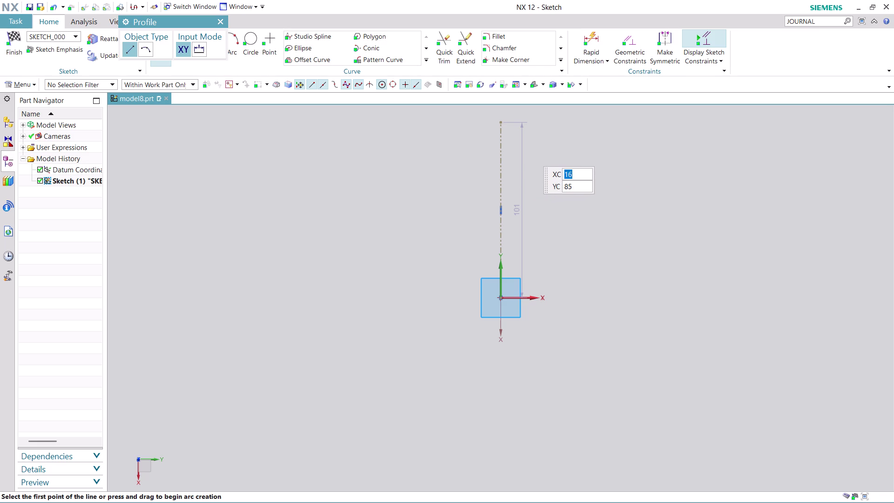
Draw the five connected lines of the tapered section, starting with a 12 mm edge.
click(581, 148)
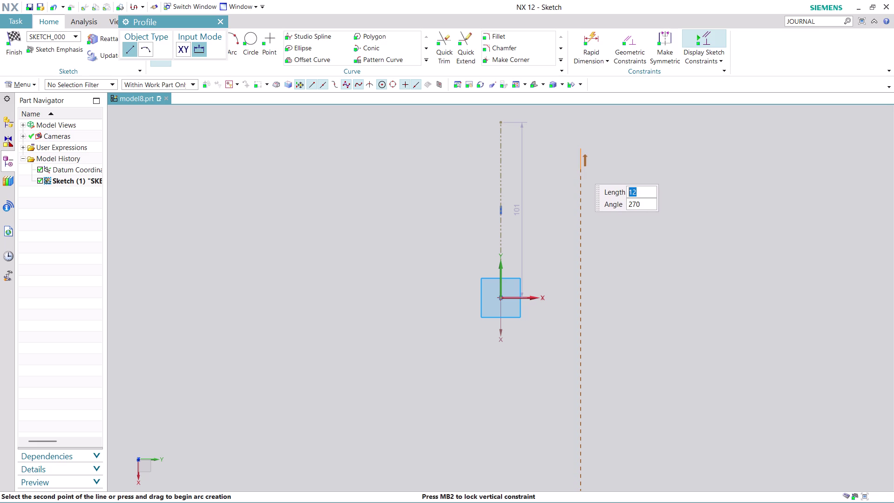
click(580, 169)
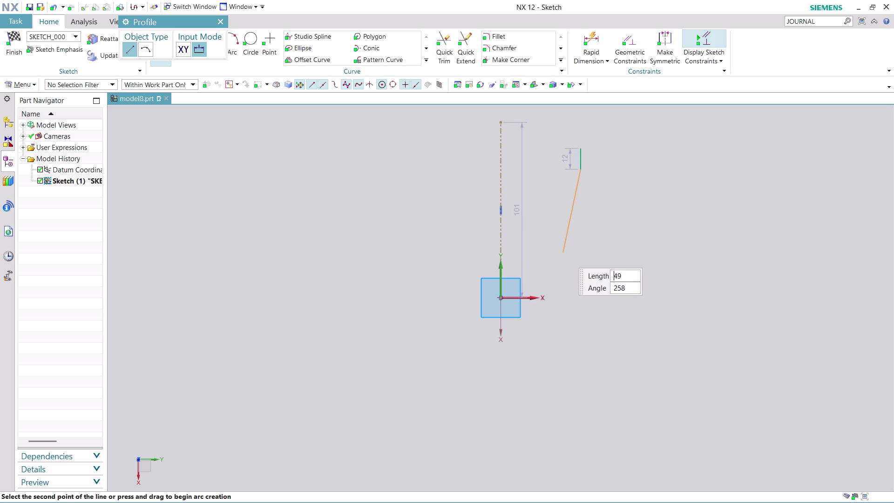
click(563, 255)
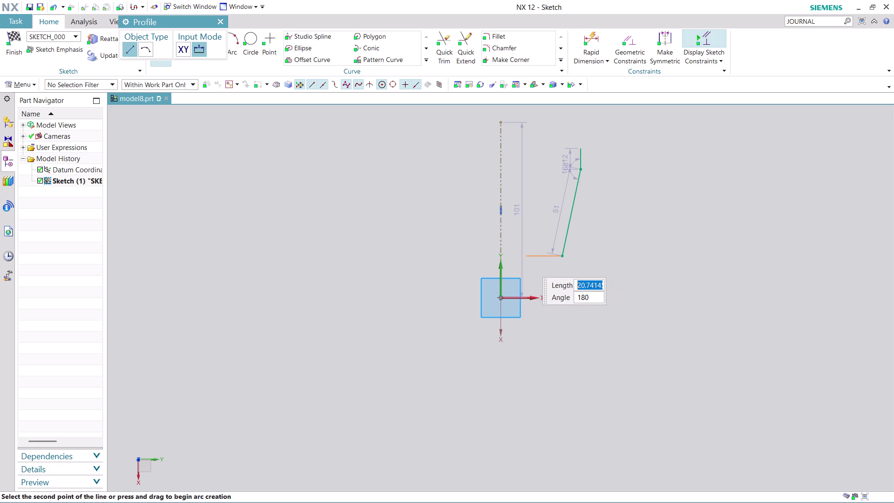
click(527, 261)
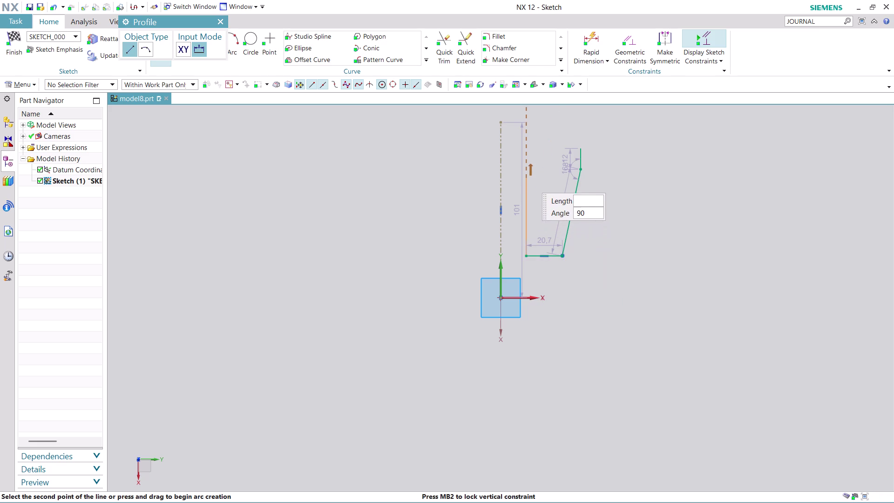
click(524, 154)
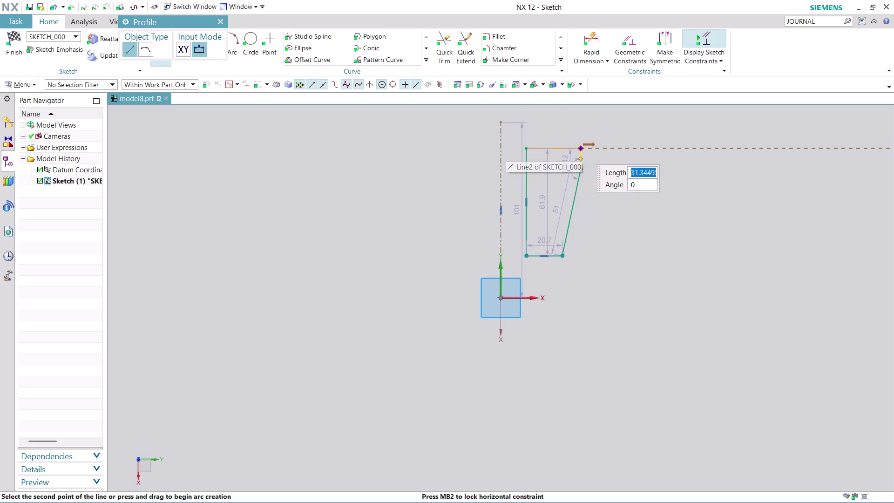
click(580, 149)
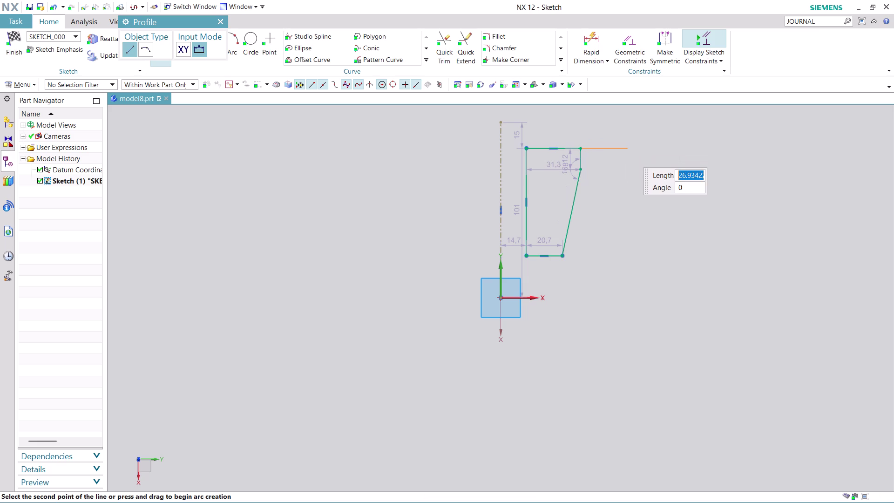
key(Escape)
scroll(up, 3)
key(Escape)
scroll(up, 3)
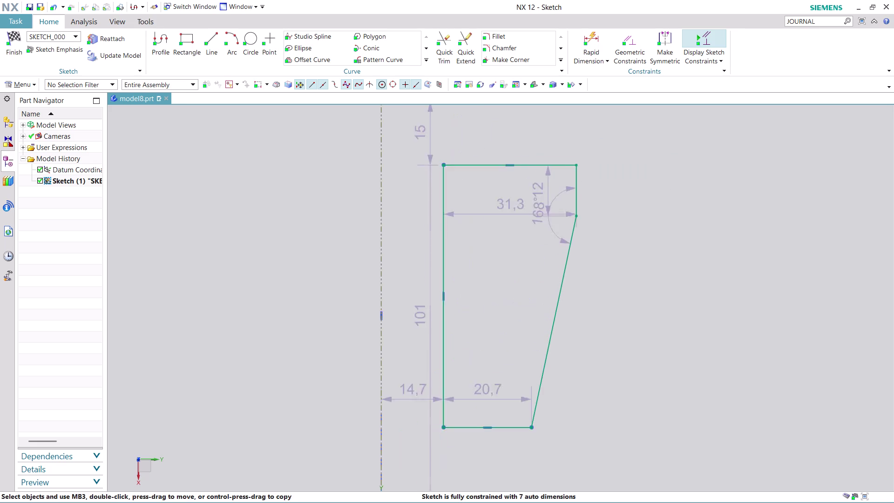
Change the 12 mm short-edge dimension to 3 and recentre the rescaled profile.
scroll(up, 3)
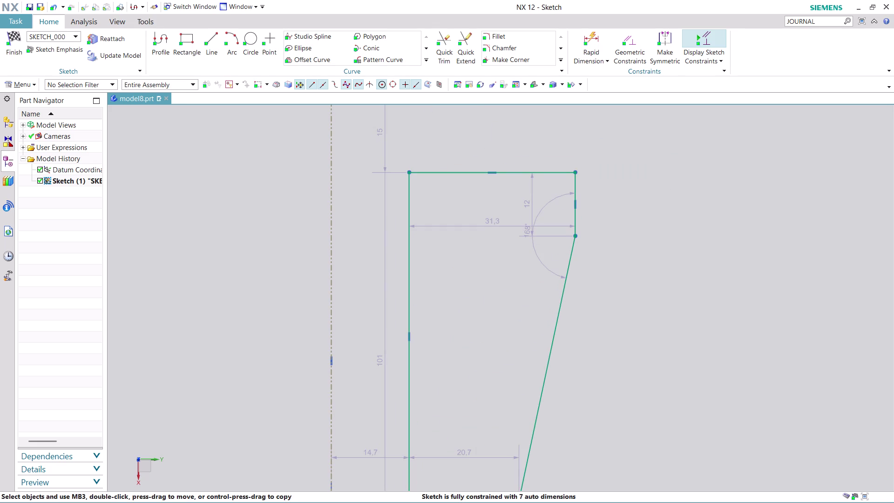
scroll(down, 3)
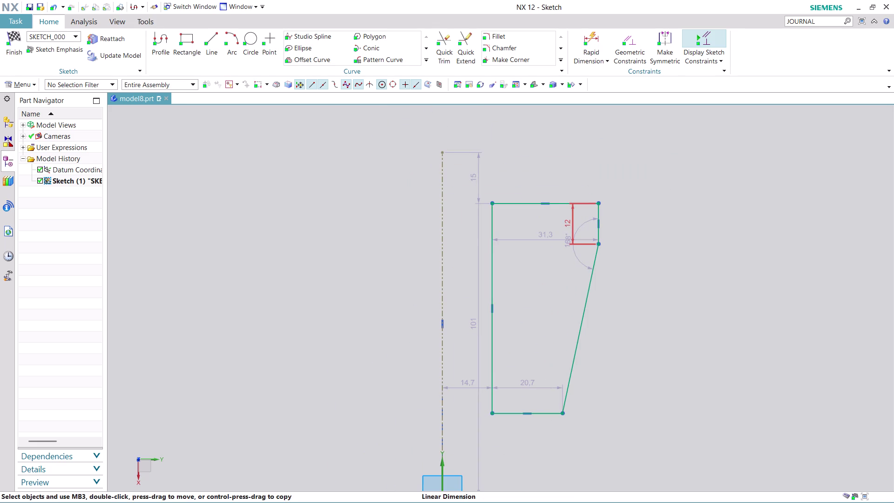
drag(572, 222, 712, 222)
double_click(712, 222)
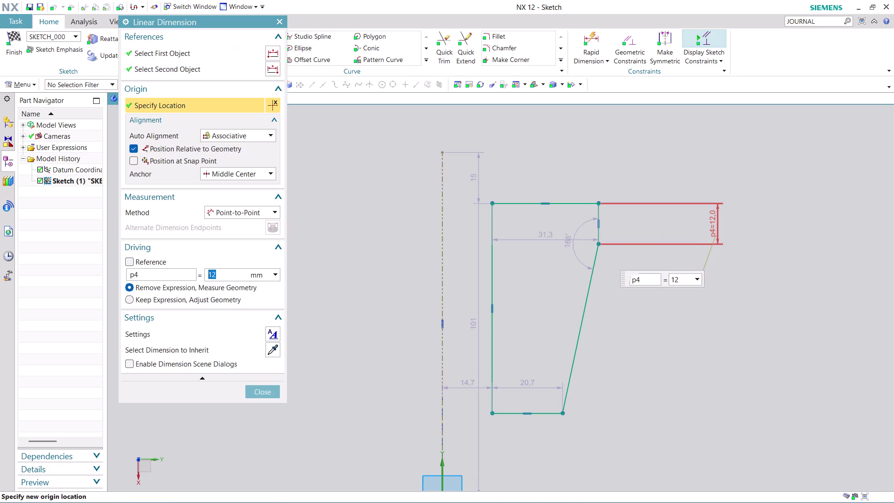
key(3)
key(Return)
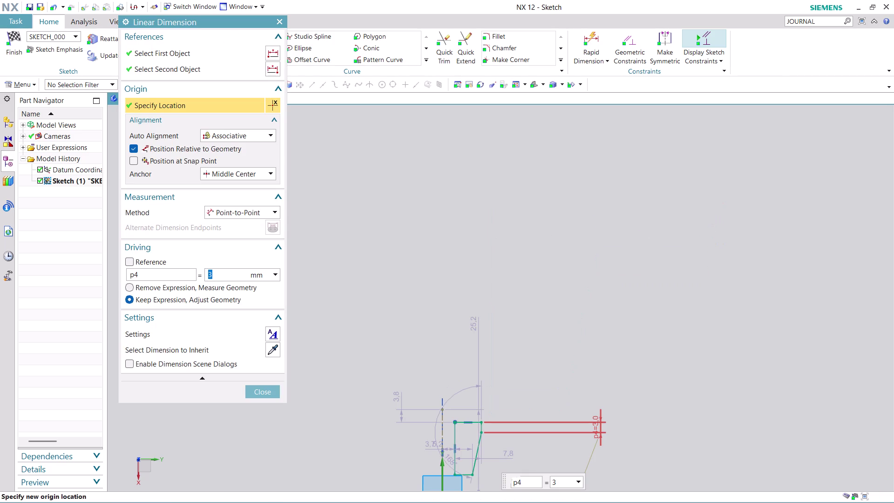
scroll(down, 3)
scroll(up, 3)
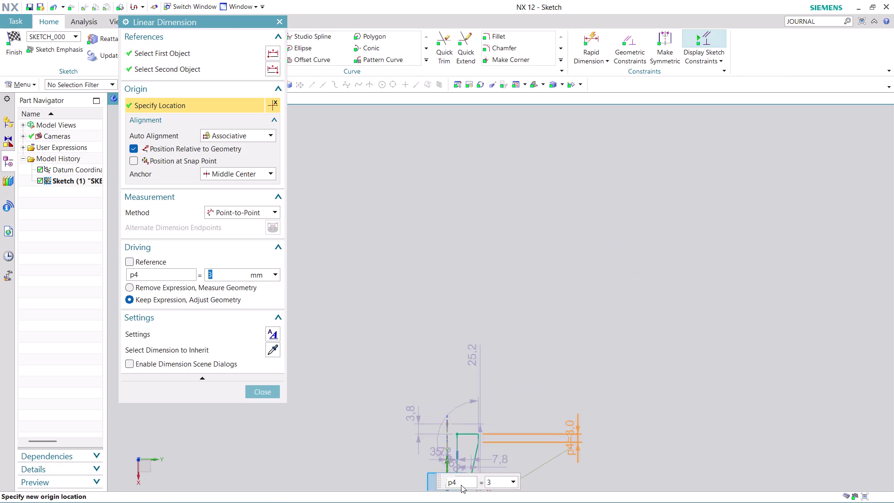
scroll(up, 3)
scroll(up, 3)
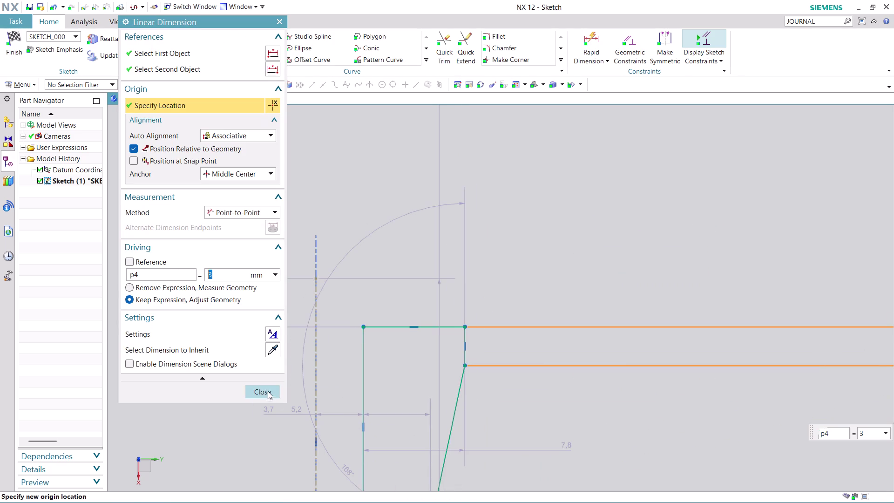
click(264, 388)
middle_drag(612, 424, 606, 312)
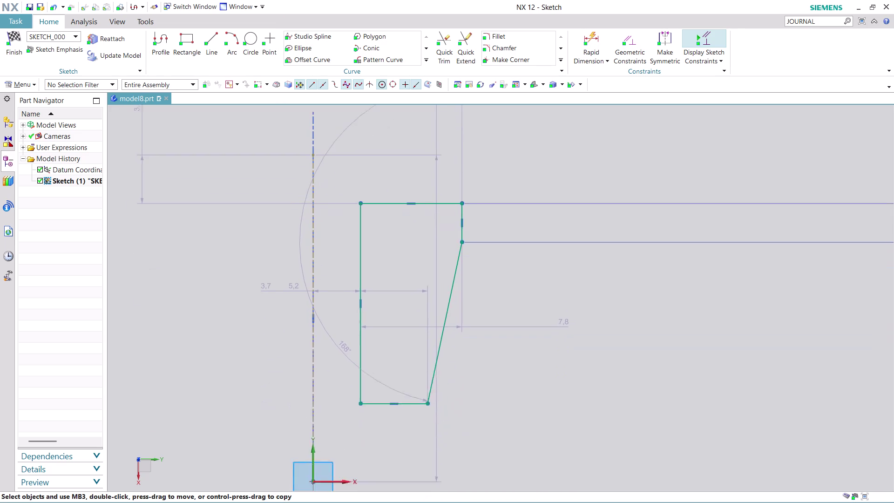
middle_drag(606, 312, 629, 270)
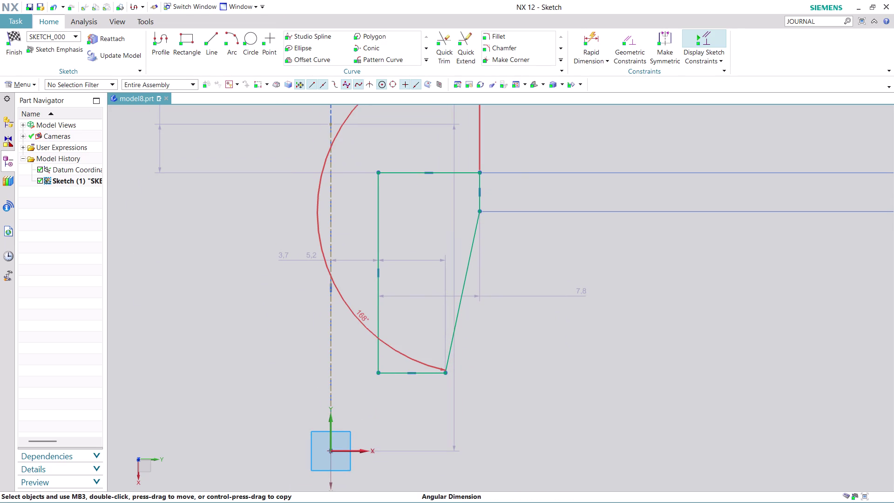
Dimension the top edge to the bottom taper corner at 16 mm, placed right.
click(592, 39)
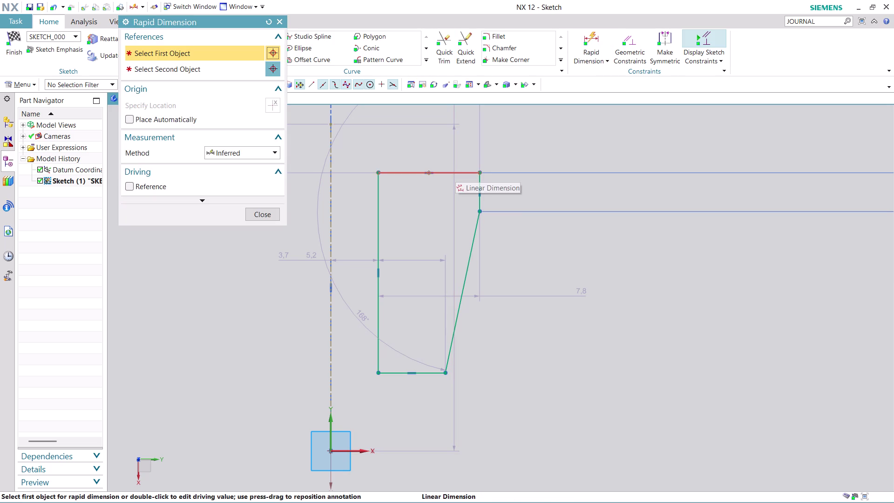
click(459, 174)
click(432, 375)
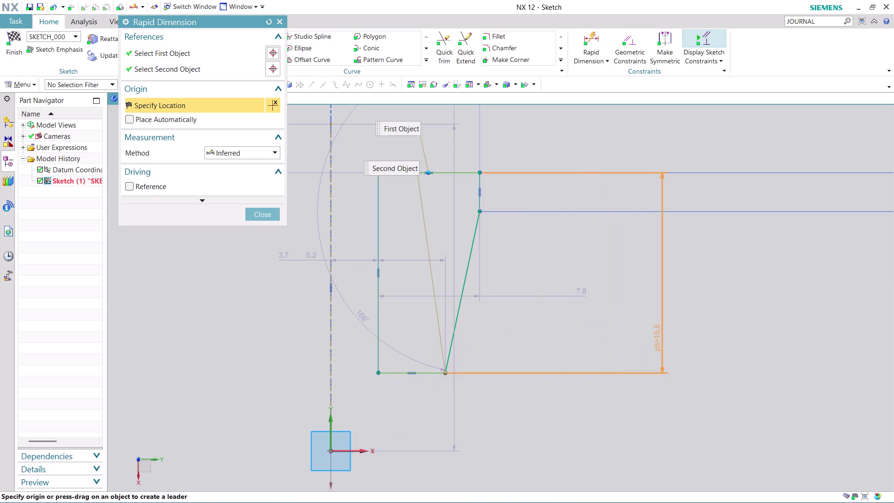
click(657, 338)
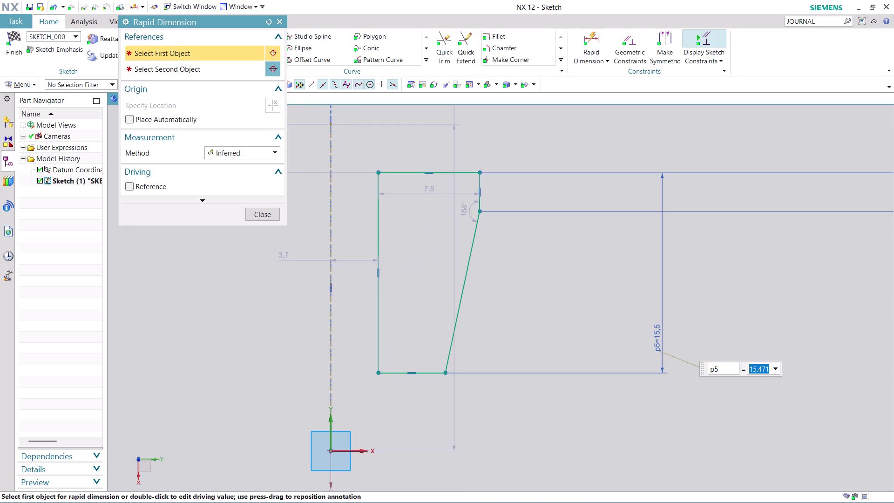
text(16)
key(Return)
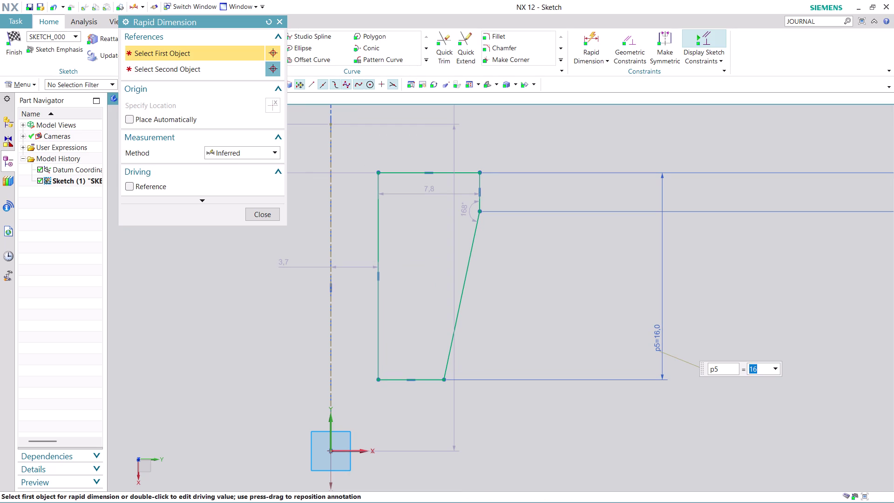
click(268, 212)
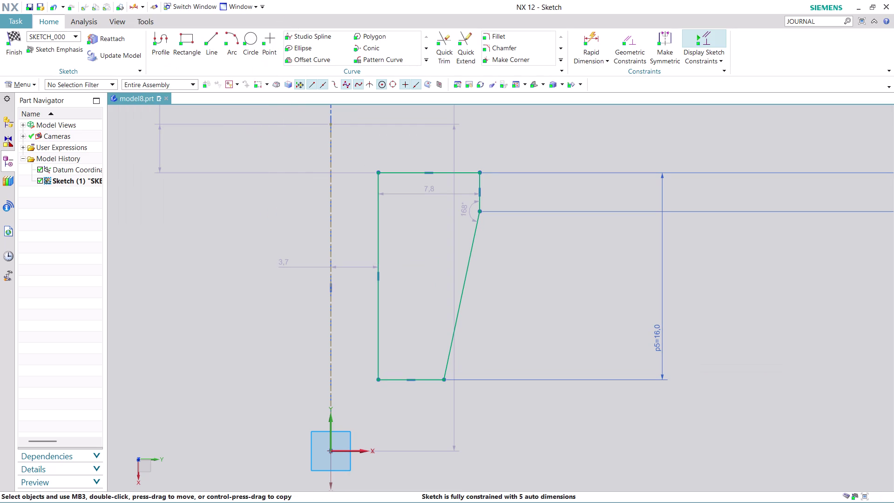
scroll(up, 3)
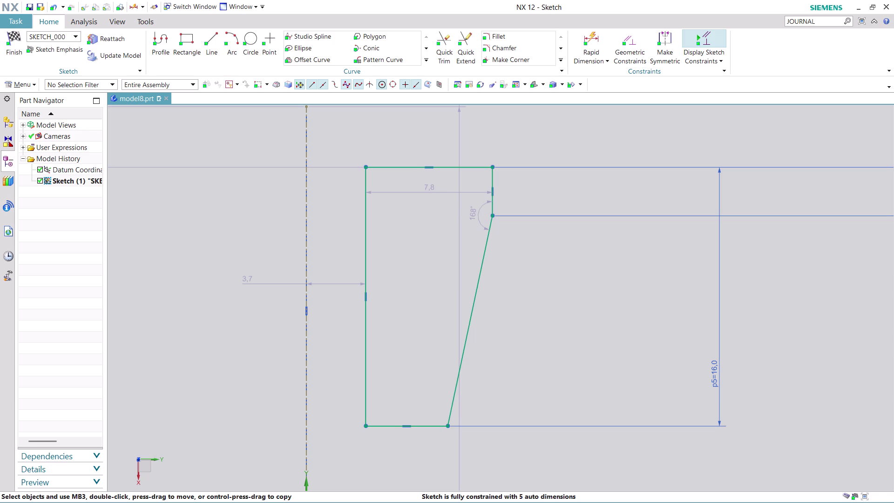
scroll(down, 3)
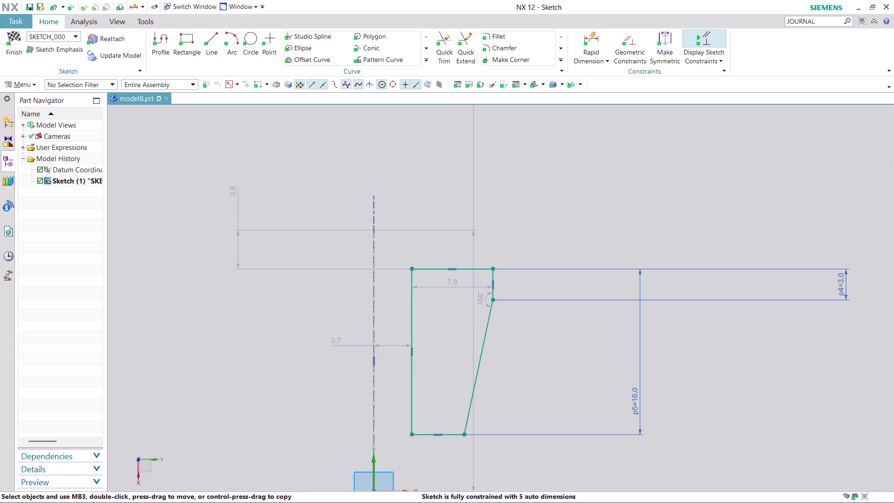
middle_drag(517, 366, 518, 356)
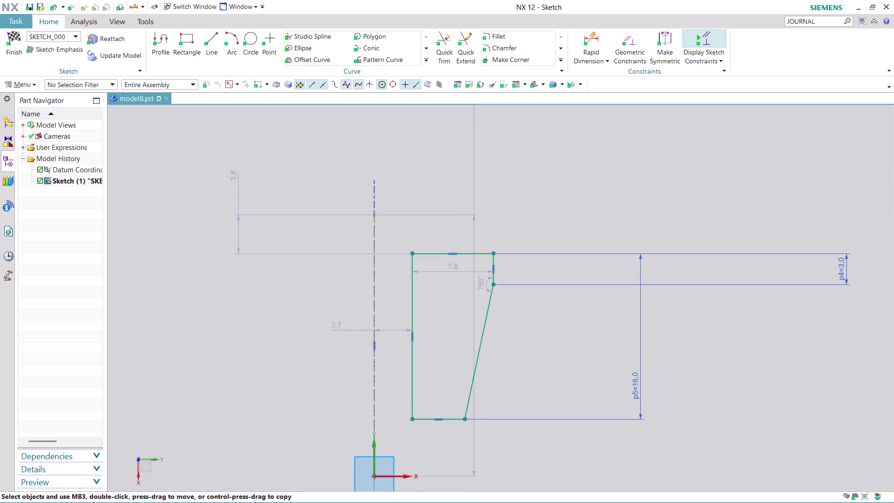
middle_drag(518, 357, 532, 299)
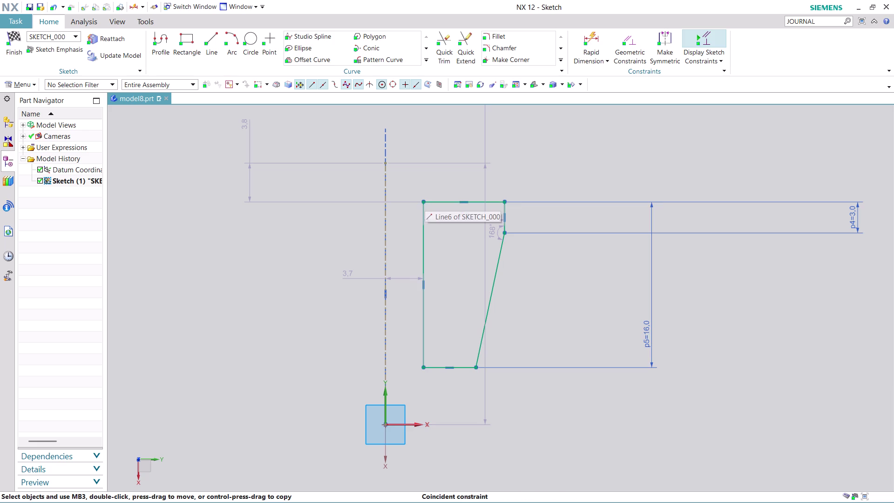
right_click(422, 242)
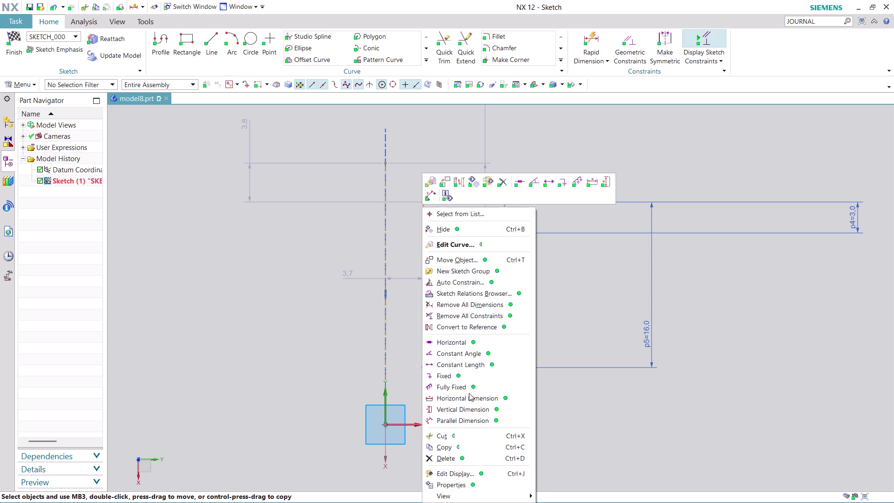
Replace the inner vertical line with a 13.5 mm side, 2.5 mm step and riser past the top.
click(449, 460)
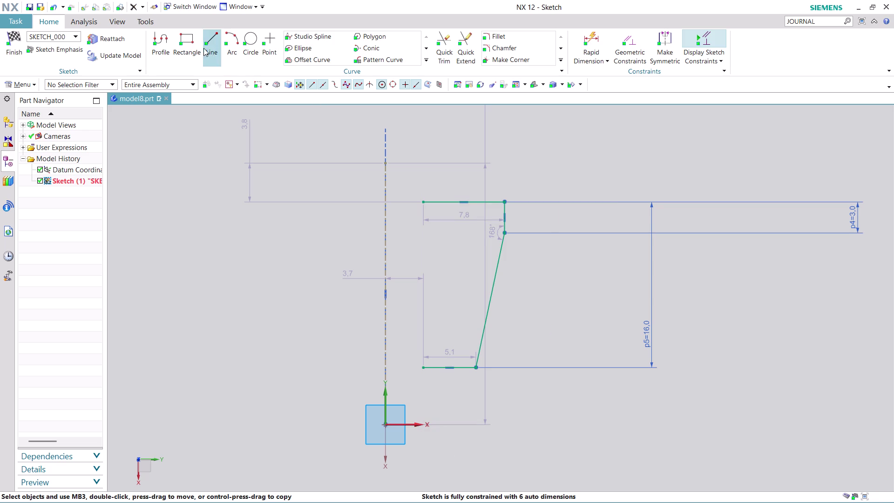
click(166, 33)
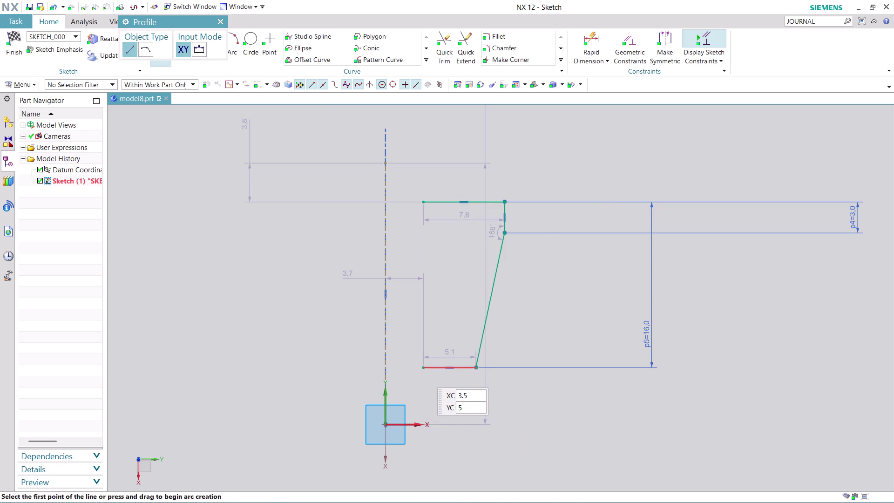
click(424, 367)
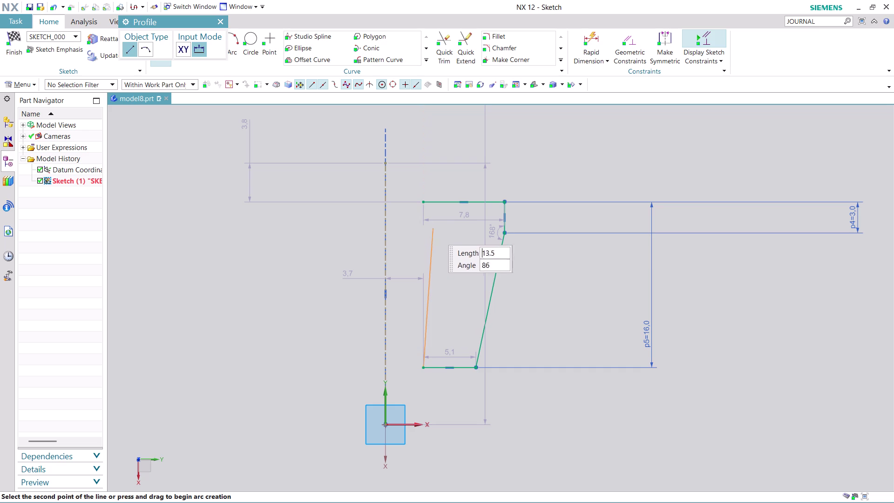
click(422, 228)
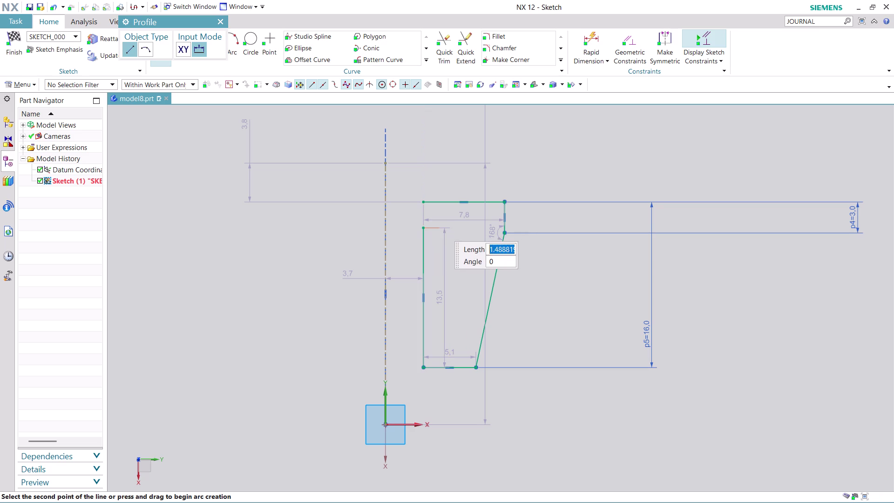
click(444, 225)
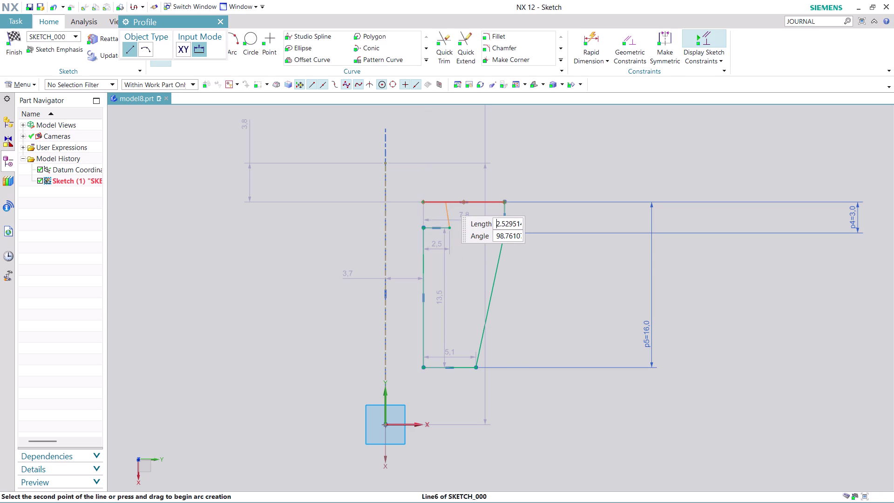
click(450, 165)
key(Escape)
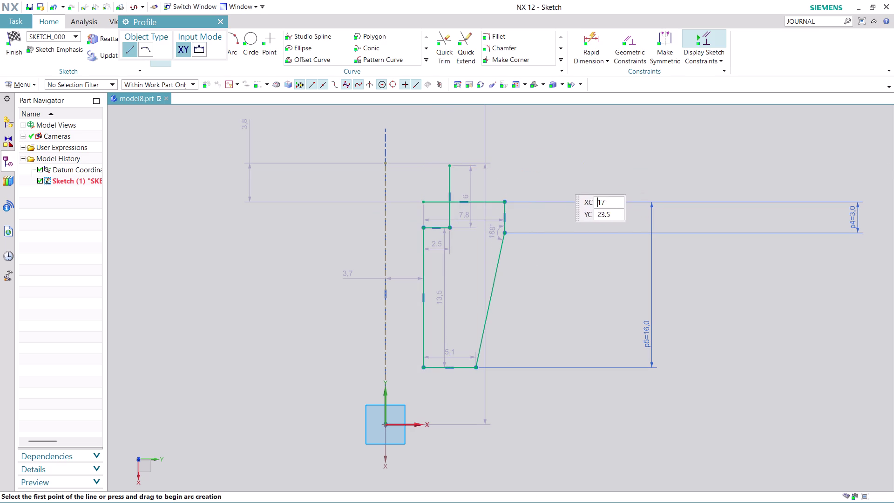
click(444, 51)
Trim the top-edge segment left of the step and the stub above it.
scroll(up, 3)
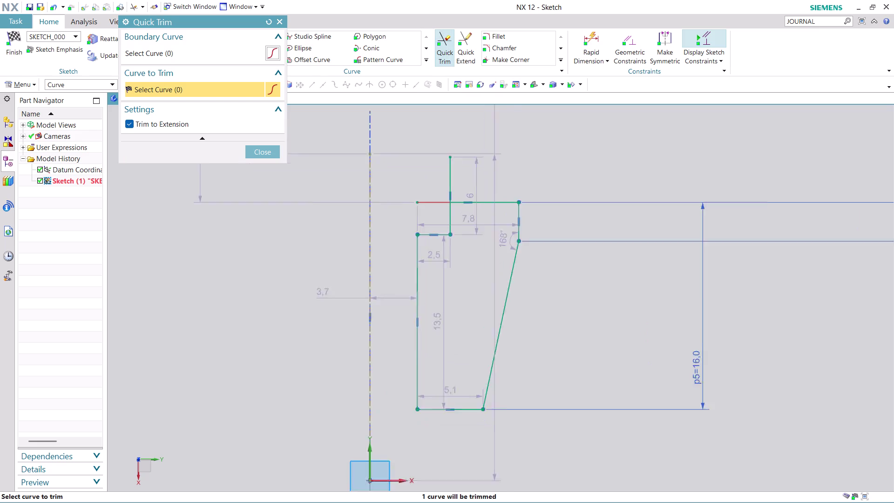
scroll(up, 3)
click(437, 203)
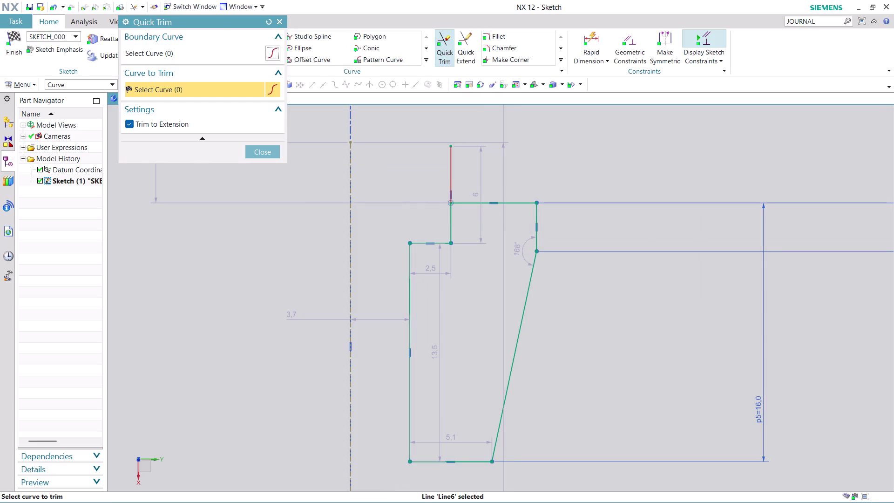
click(453, 166)
scroll(down, 3)
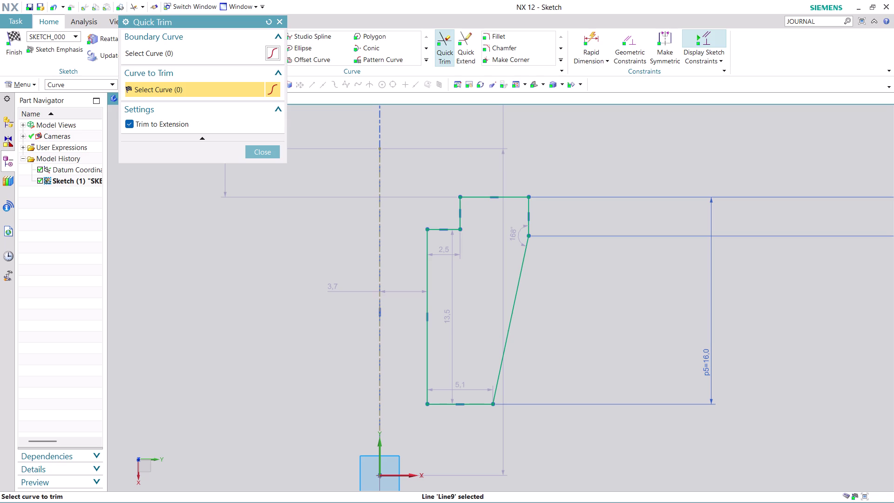
click(267, 156)
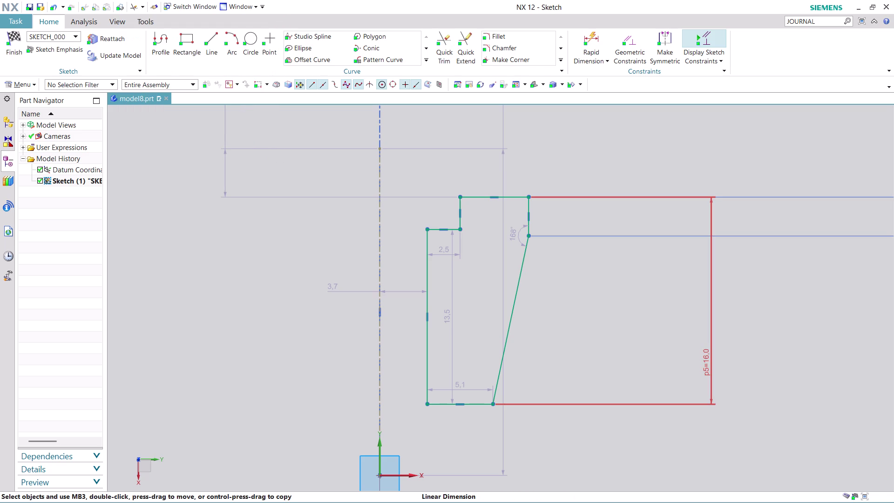
Begin a Rapid Dimension by picking the top line.
click(591, 32)
scroll(up, 3)
click(466, 162)
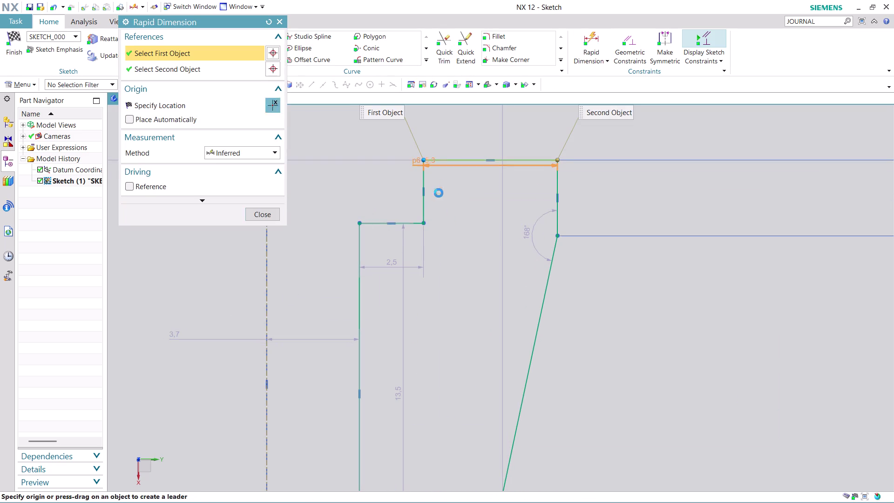
Dimension the step line 2.0 mm below the top line as p6.
click(379, 223)
click(158, 307)
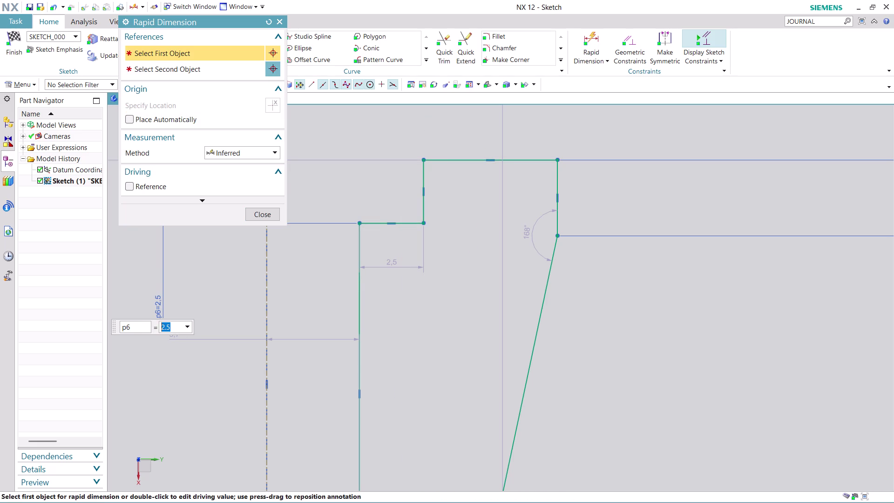
key(2)
key(Return)
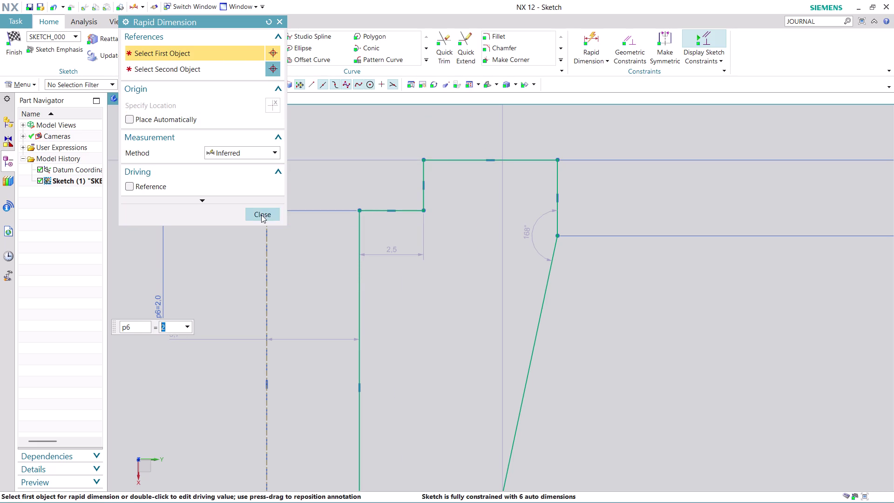
click(261, 214)
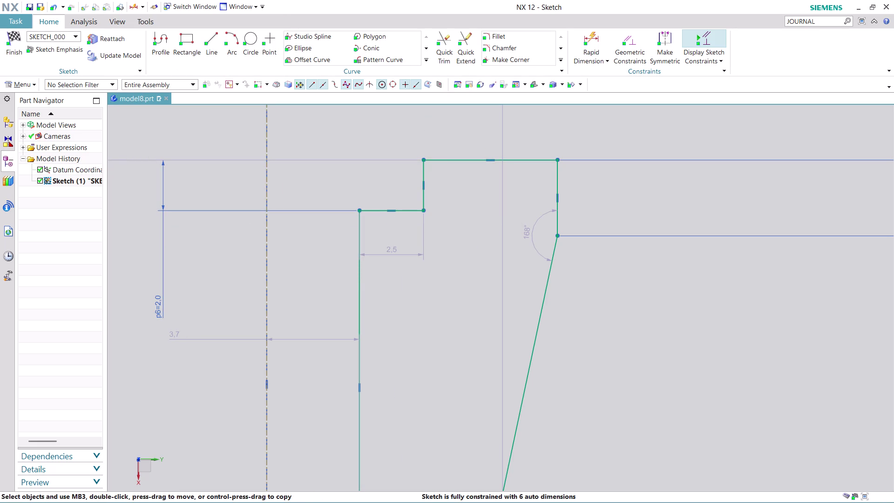
click(598, 33)
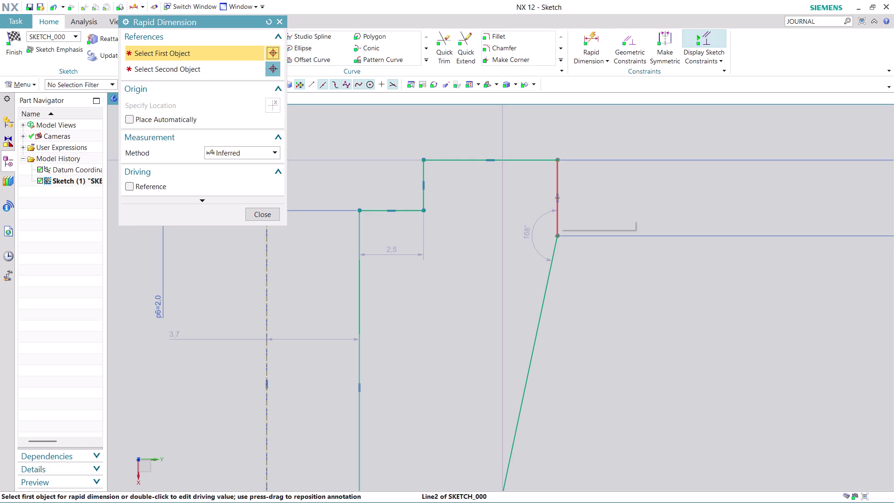
Dimension the short right edge 20 mm from the centreline as p7.
click(559, 207)
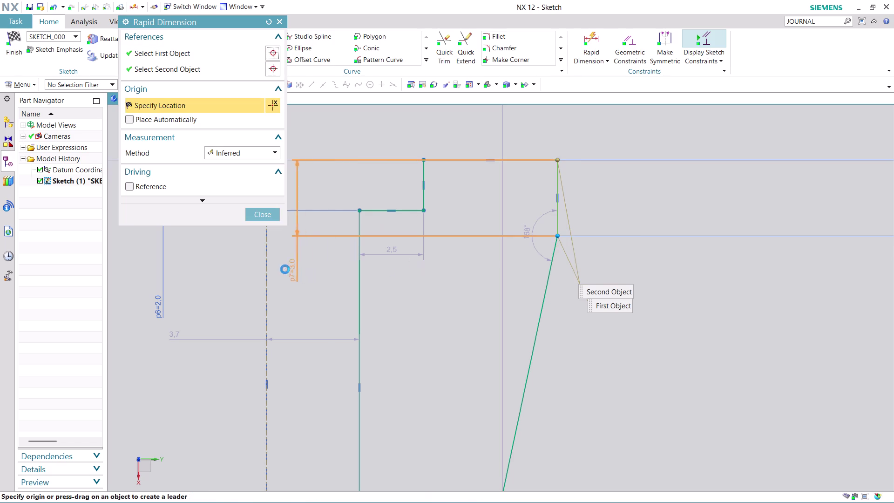
click(263, 280)
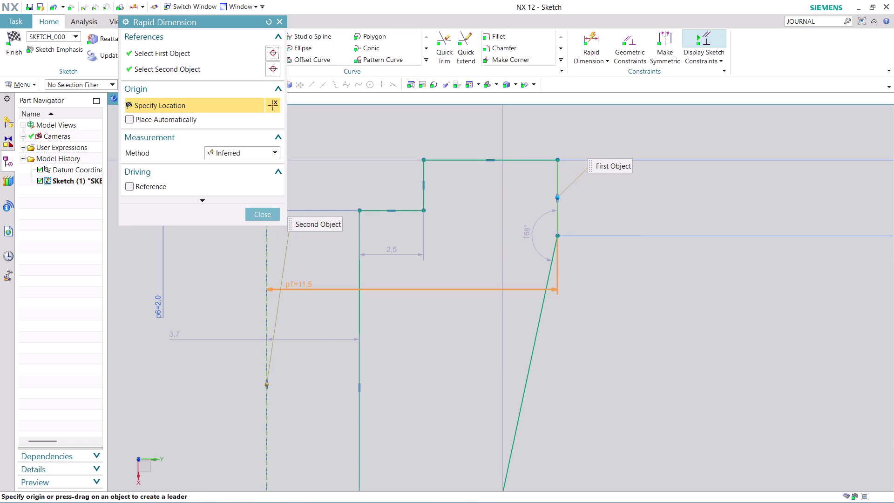
scroll(down, 3)
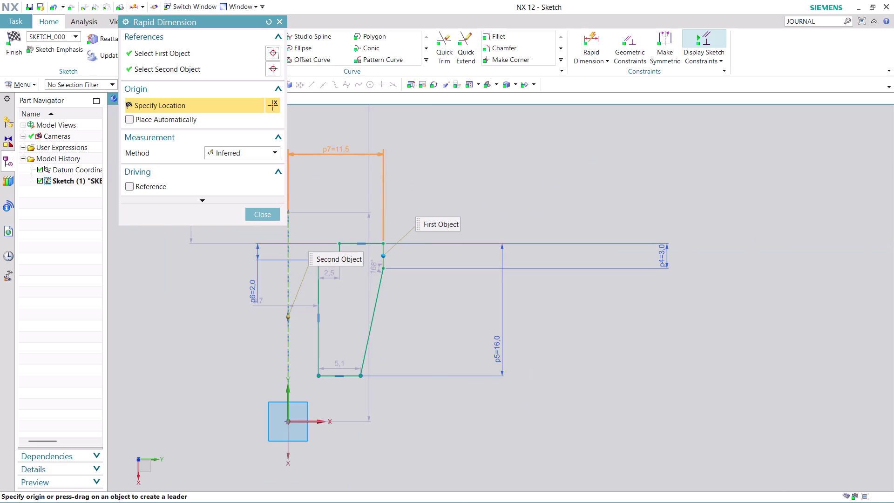
click(344, 149)
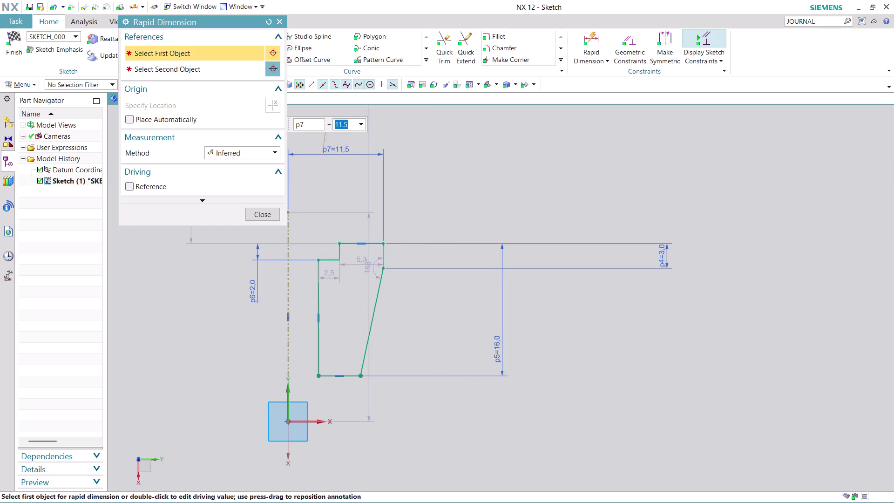
text(20)
key(Return)
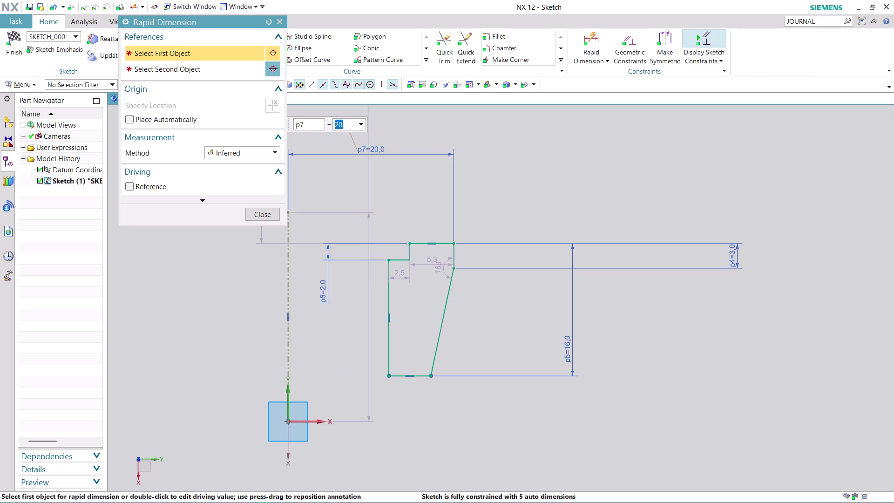
click(262, 212)
scroll(down, 3)
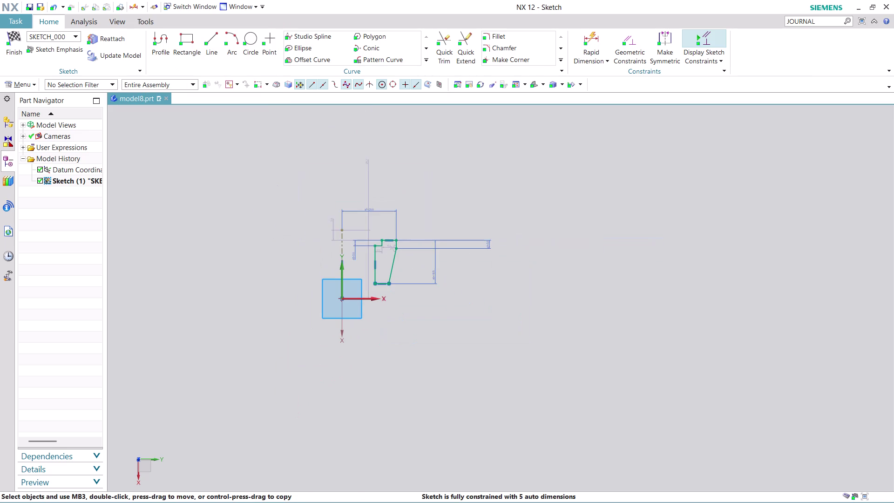
Dimension the step's short vertical edge 11 mm from the centreline as p8.
scroll(up, 3)
scroll(up, 3)
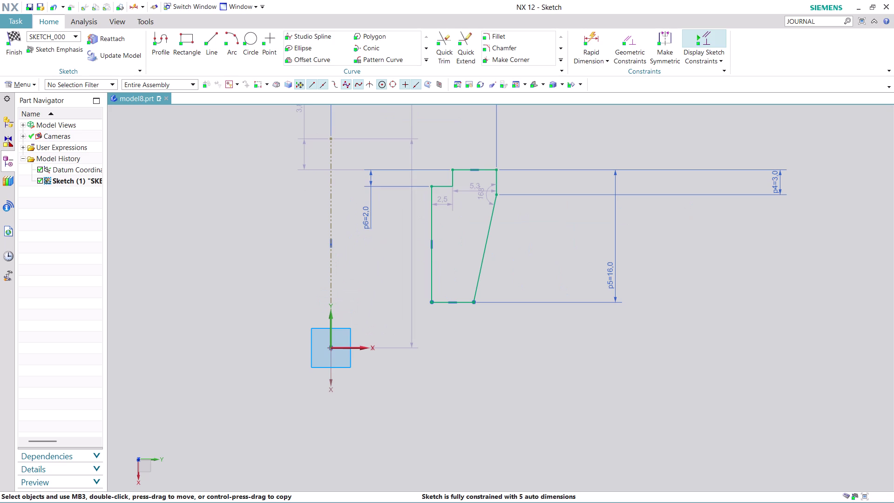
click(590, 33)
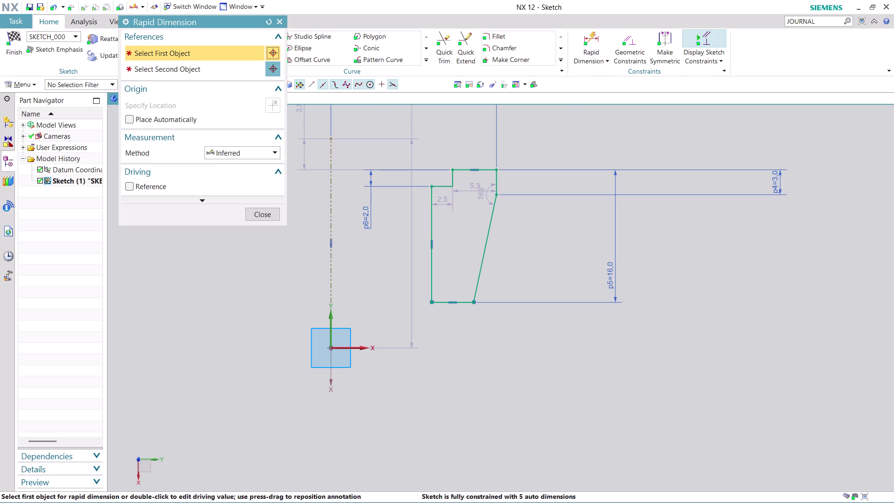
scroll(up, 3)
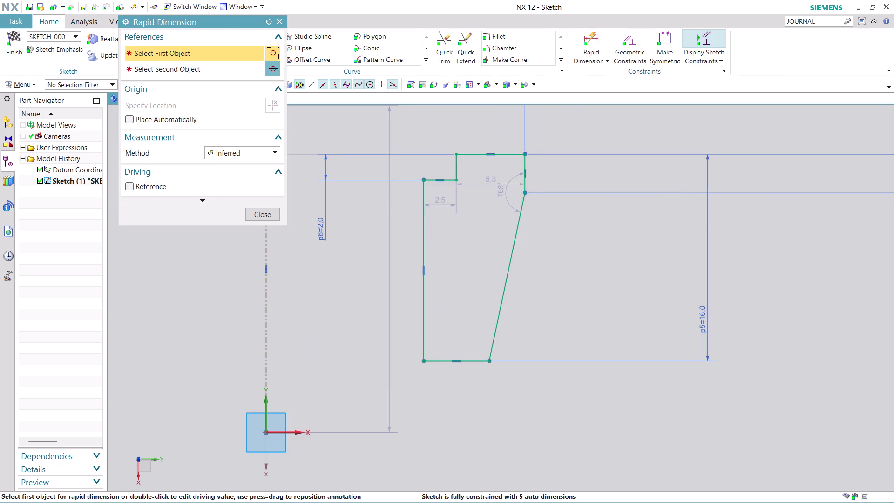
scroll(up, 3)
click(462, 164)
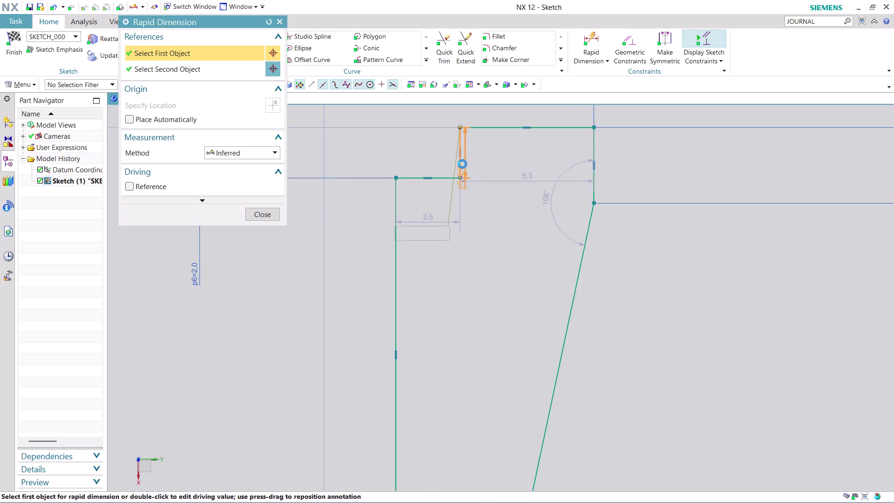
scroll(down, 3)
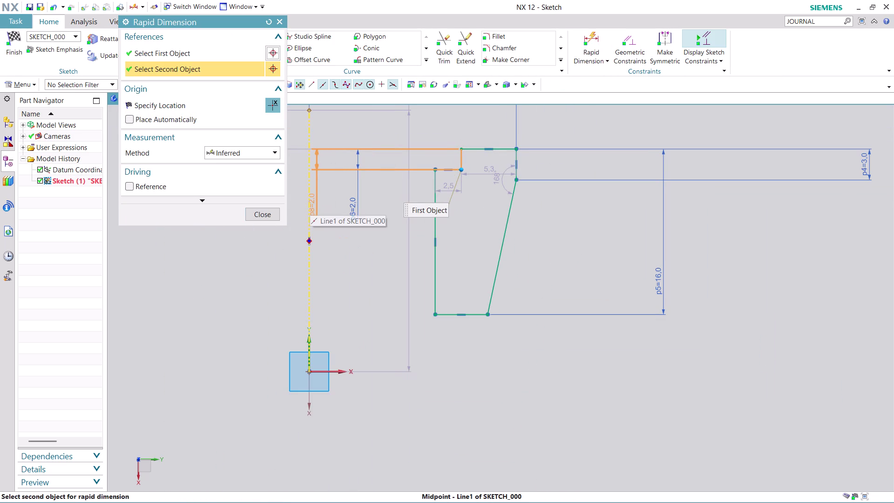
click(309, 200)
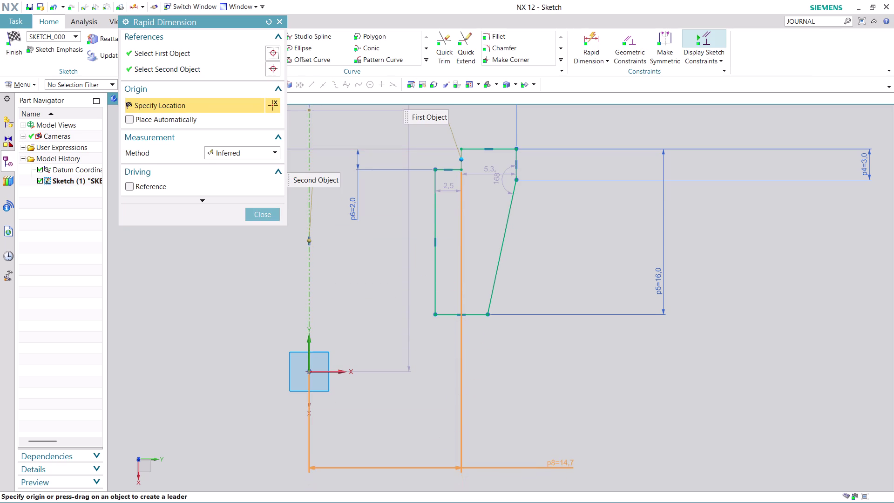
click(560, 462)
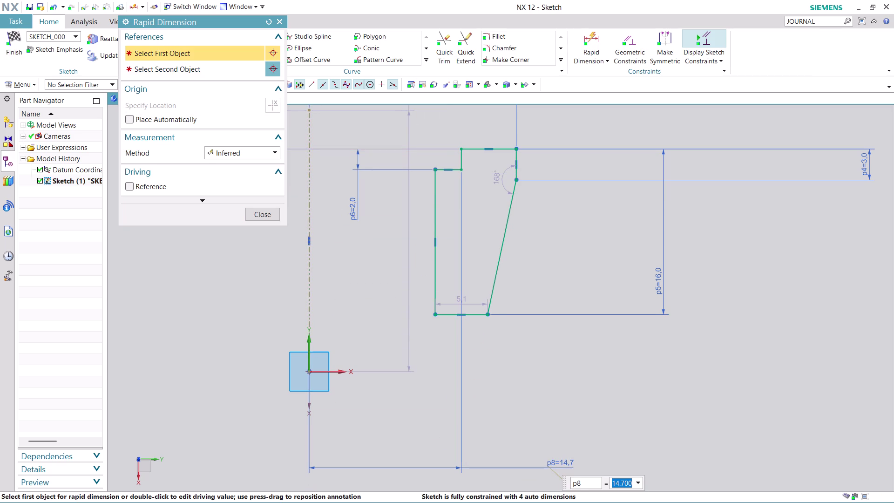
text(11)
key(Return)
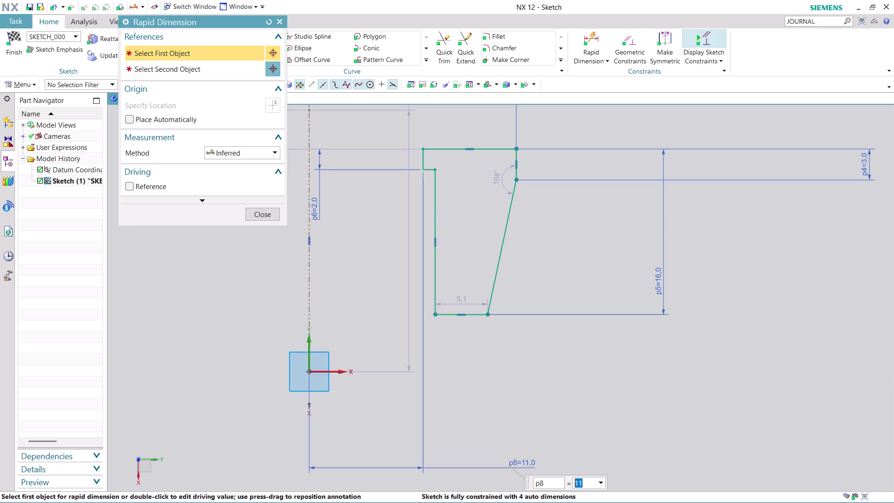
click(435, 216)
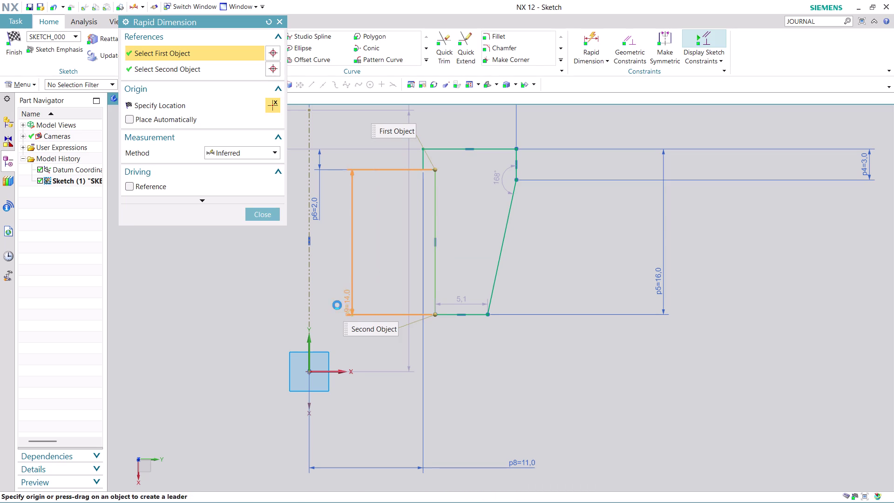
Dimension the inner vertical edge 7.60 mm from the centre axis.
click(309, 298)
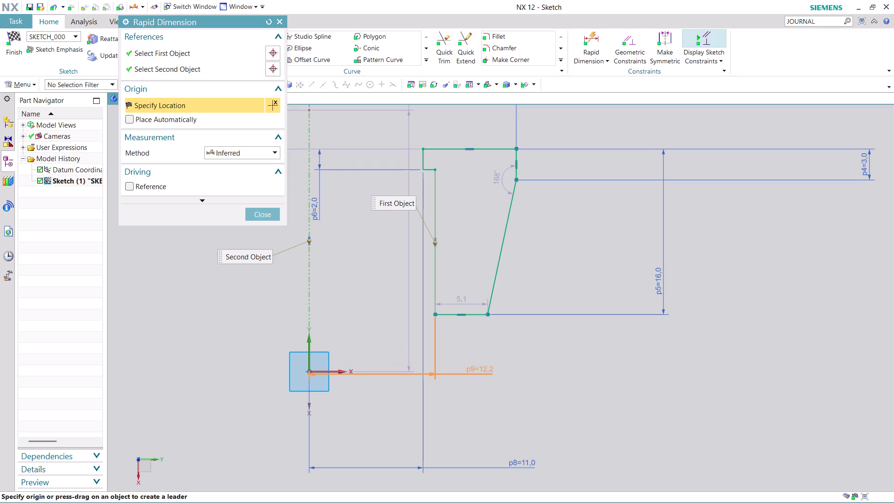
click(532, 416)
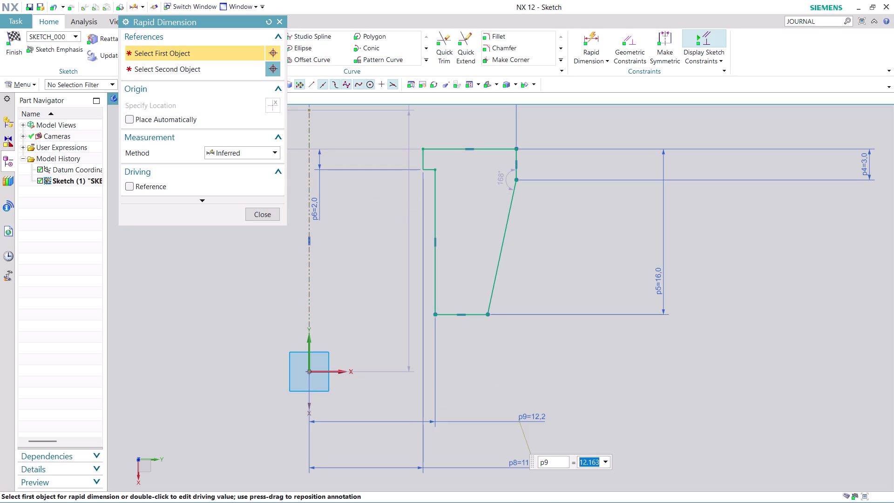
text(7.)
key(6)
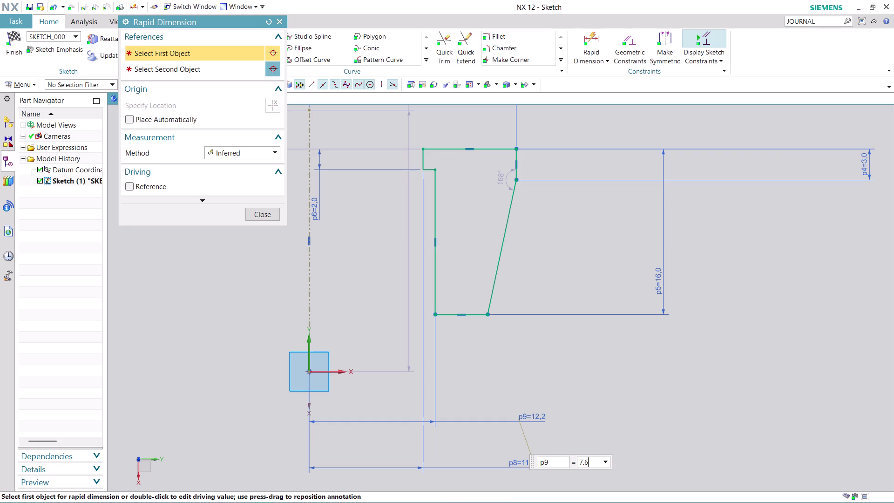
key(0)
key(Return)
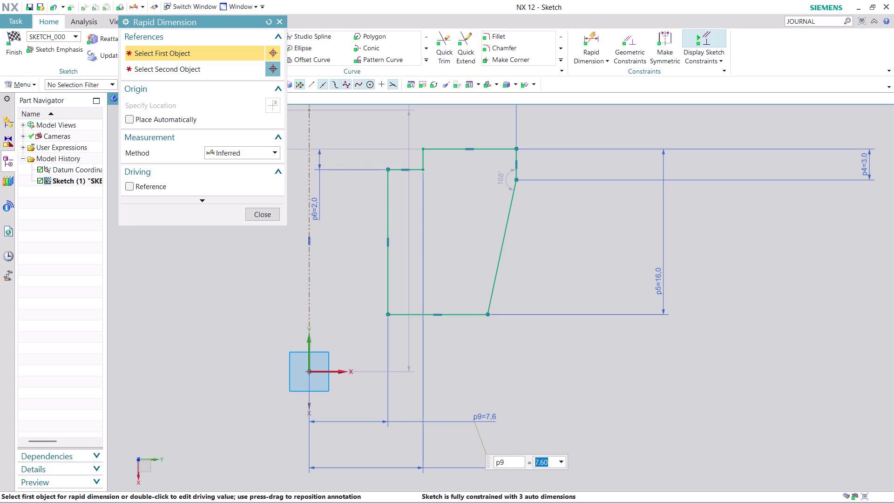
click(487, 314)
click(538, 324)
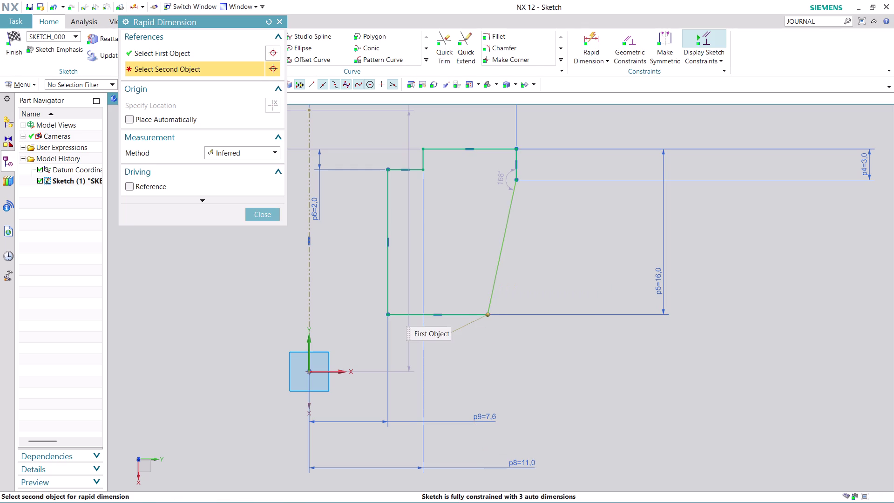
Dimension the slanted edge's lower end 14 mm from the axis as p10, then close Rapid Dimension.
click(307, 302)
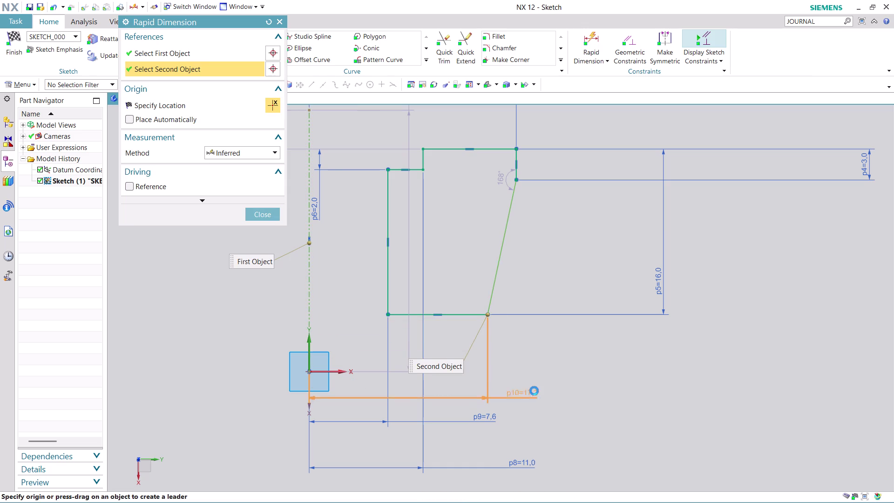
click(561, 398)
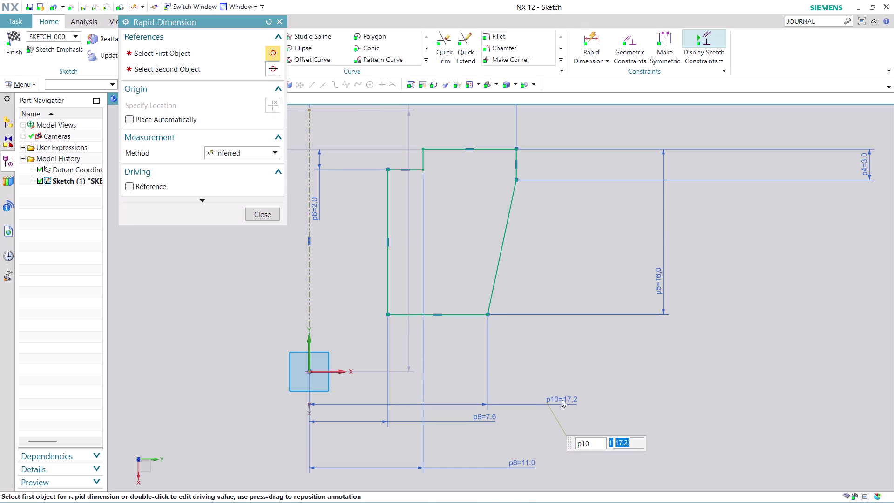
text(14)
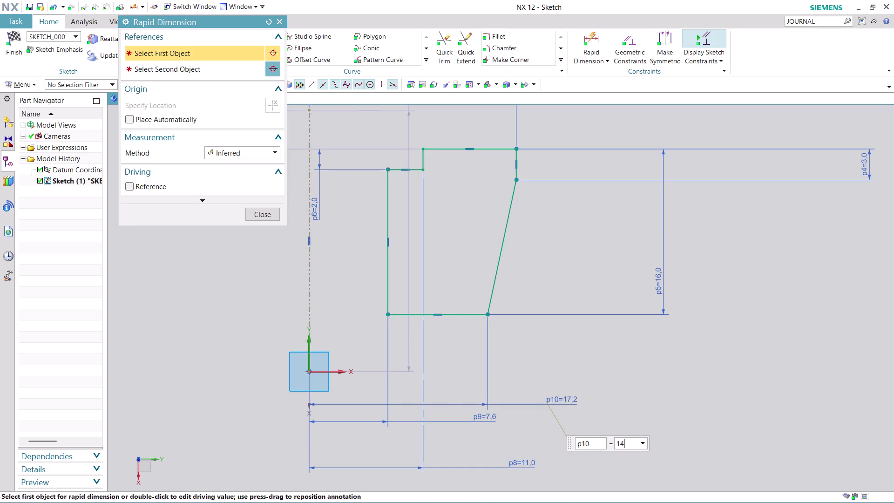
key(Return)
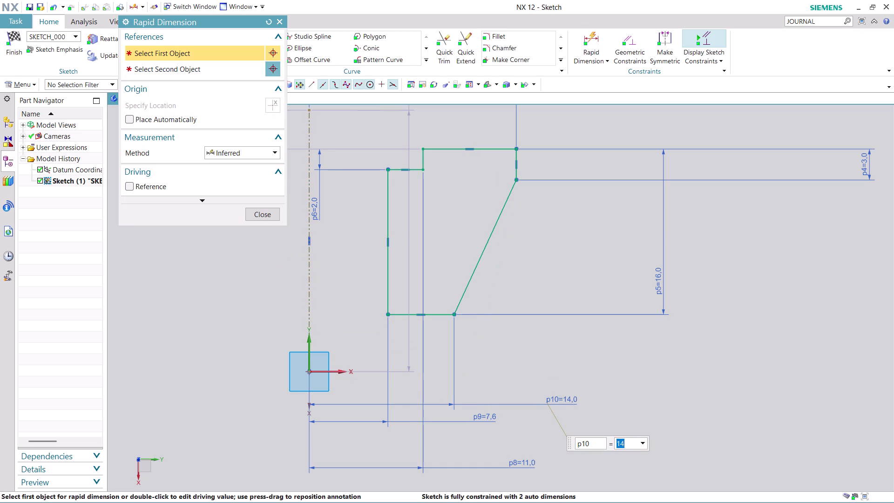
scroll(down, 3)
scroll(up, 3)
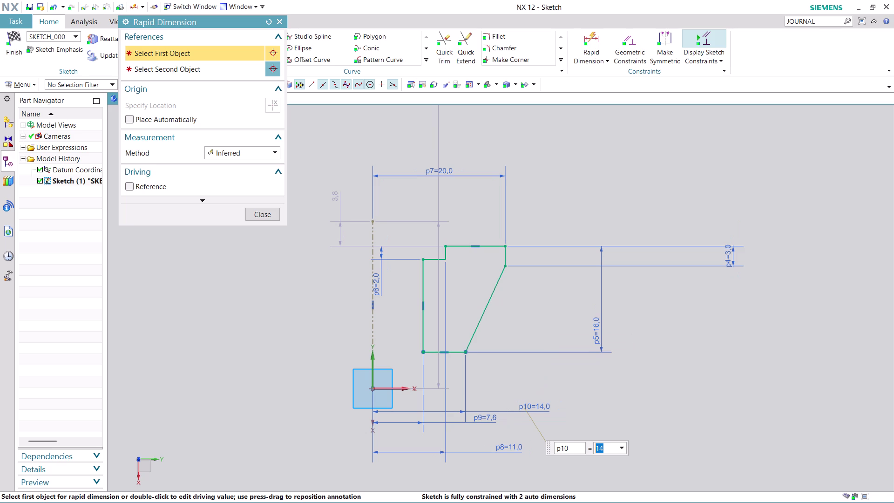
click(259, 214)
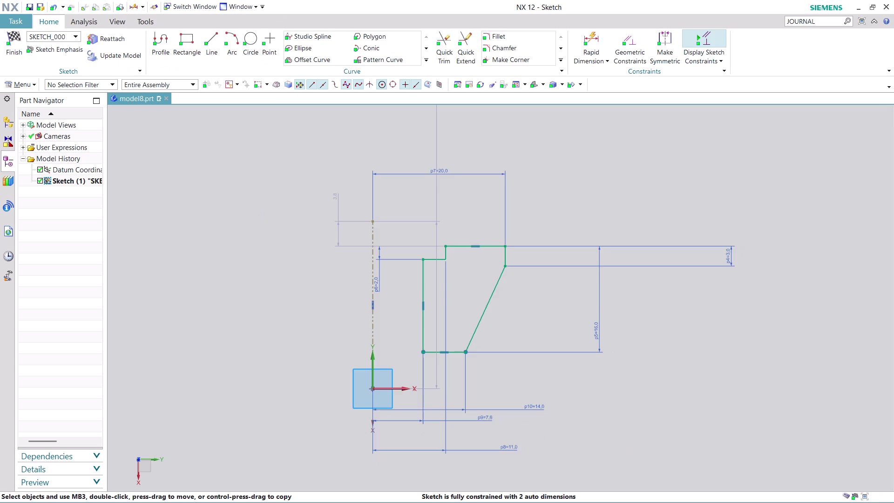
scroll(down, 3)
scroll(up, 3)
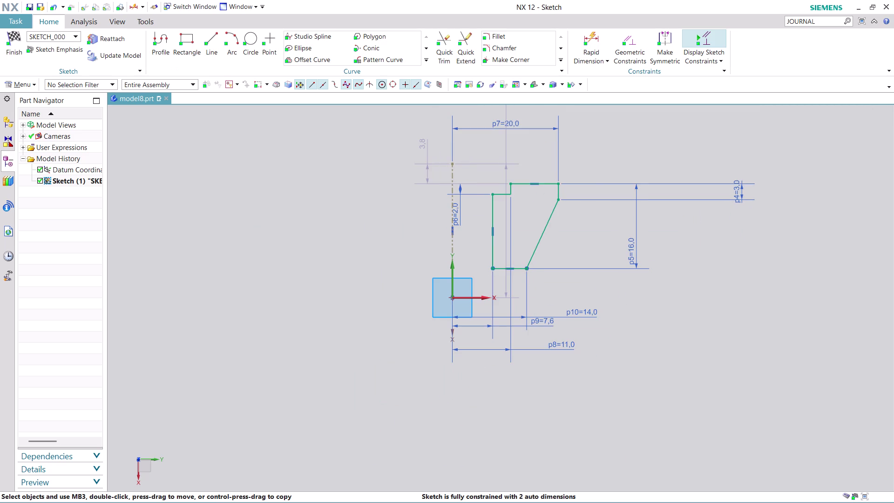
scroll(up, 3)
scroll(up, 3)
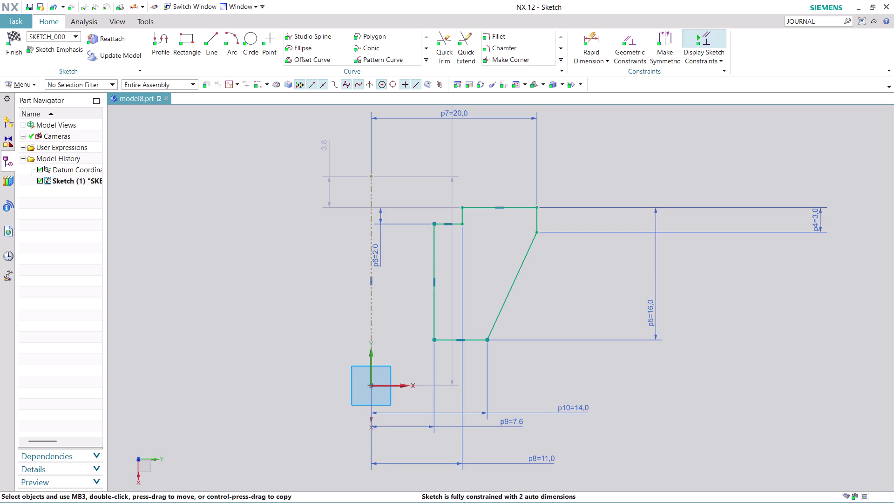
click(8, 54)
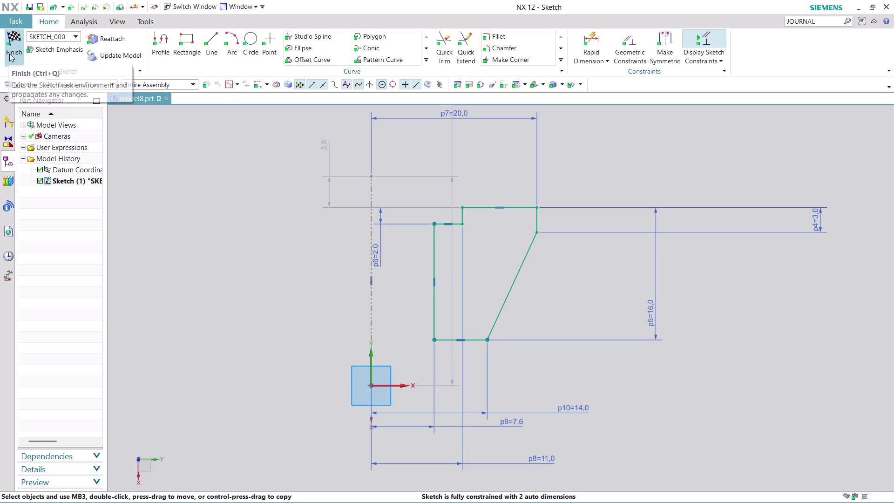
scroll(up, 3)
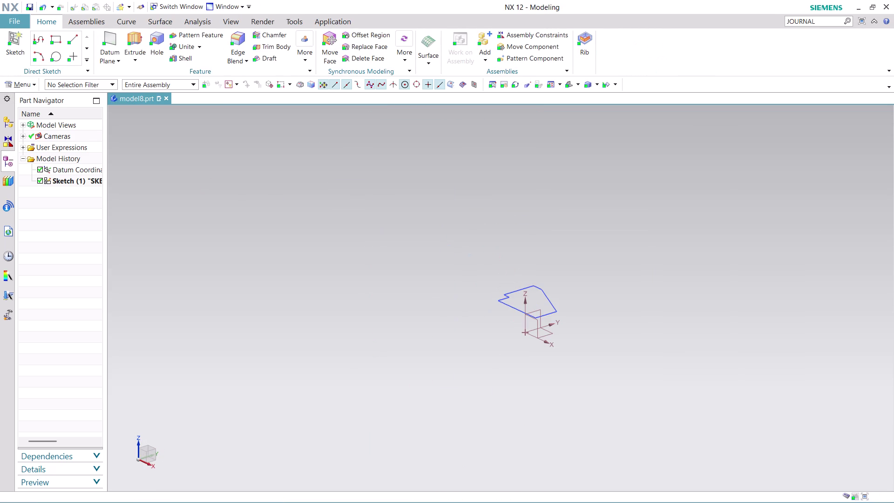
scroll(up, 3)
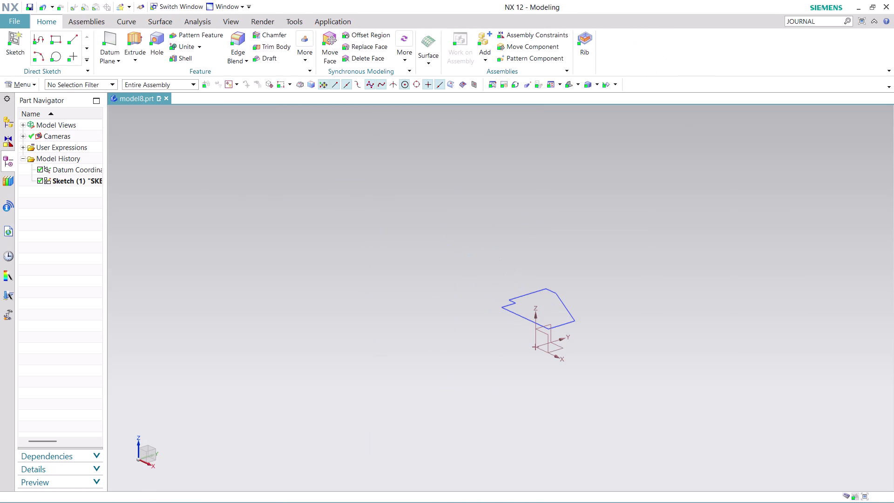
right_click(74, 179)
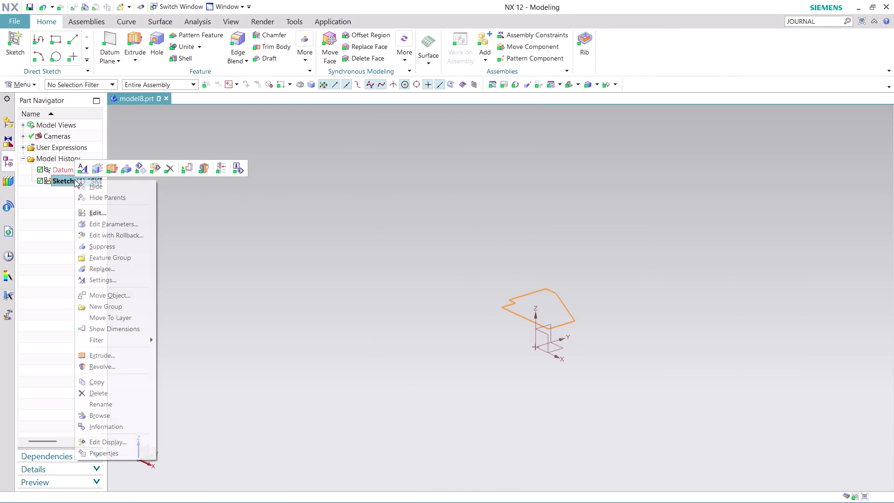
click(118, 233)
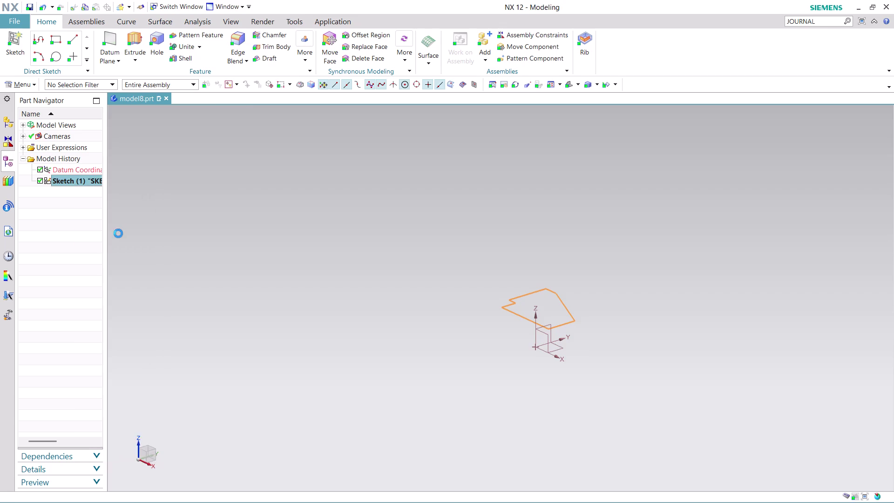
scroll(up, 3)
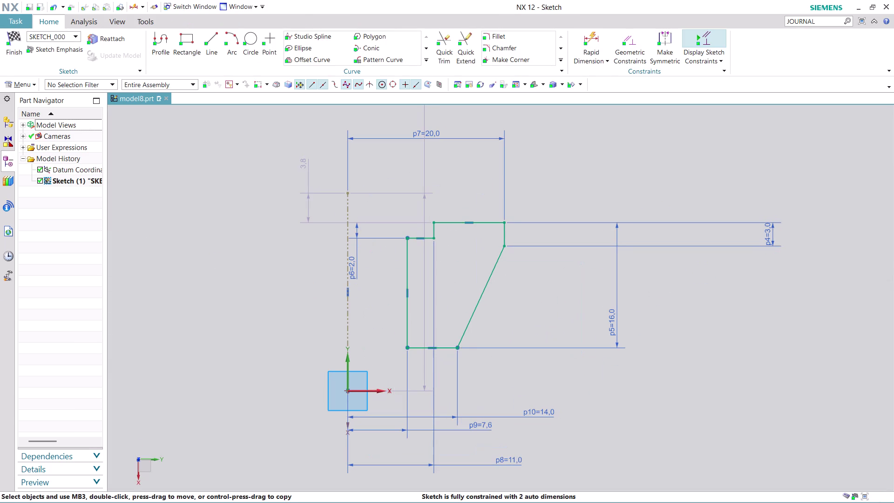
Constrain the profile's bottom edge to lie on the sketch X axis through the origin.
click(448, 349)
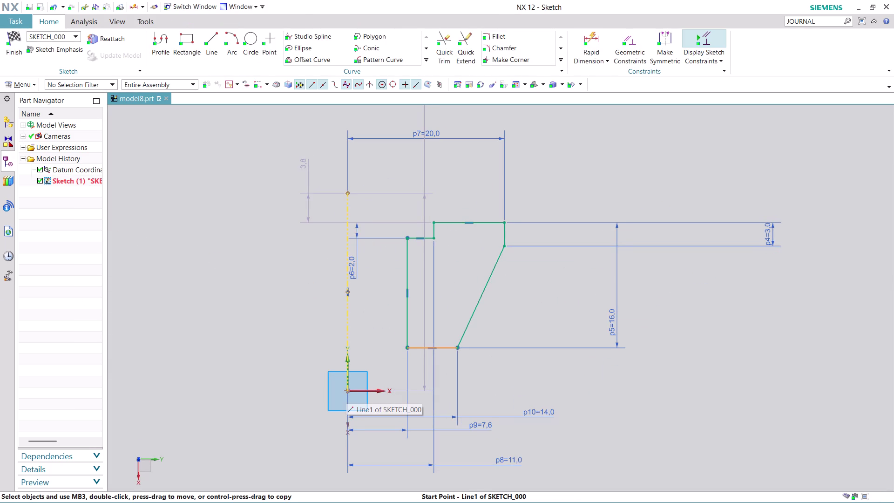
click(349, 389)
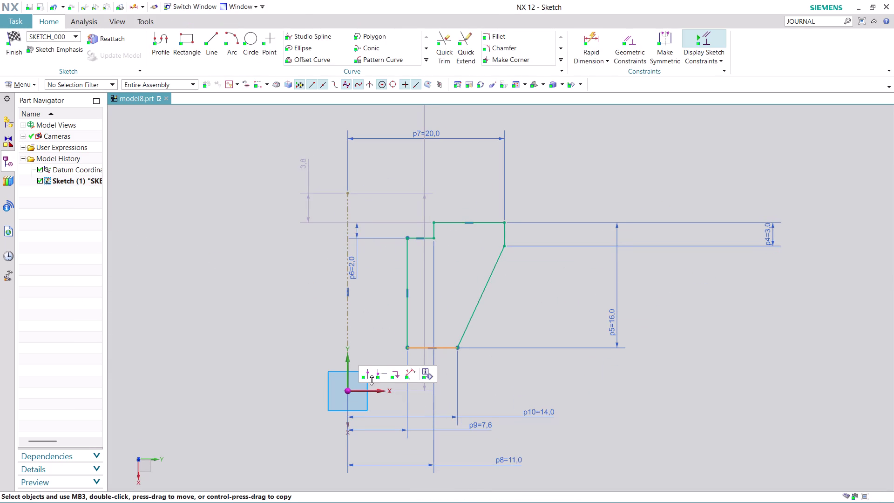
click(370, 379)
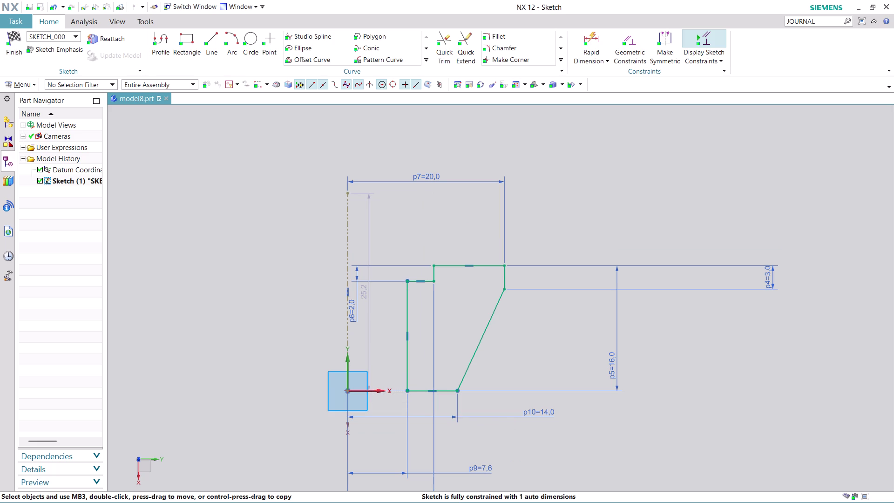
Move the 25.2 height dimension out to the left and finish the sketch.
drag(371, 219, 230, 239)
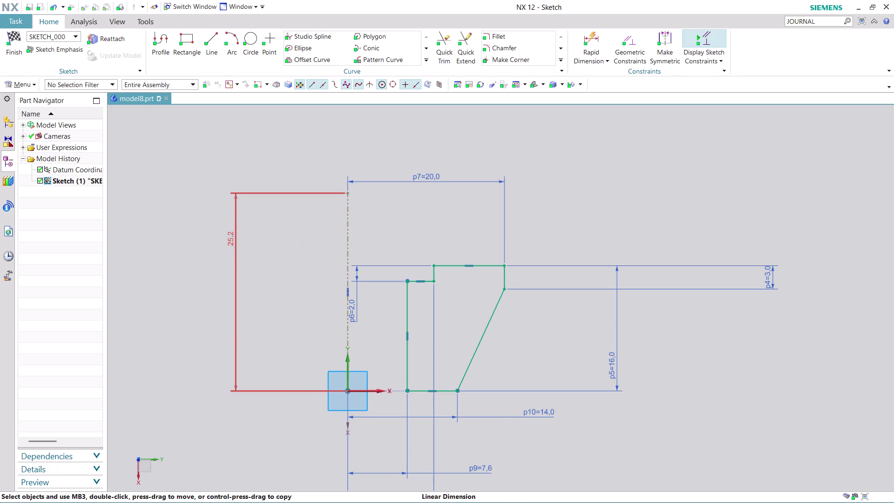
click(15, 51)
scroll(up, 3)
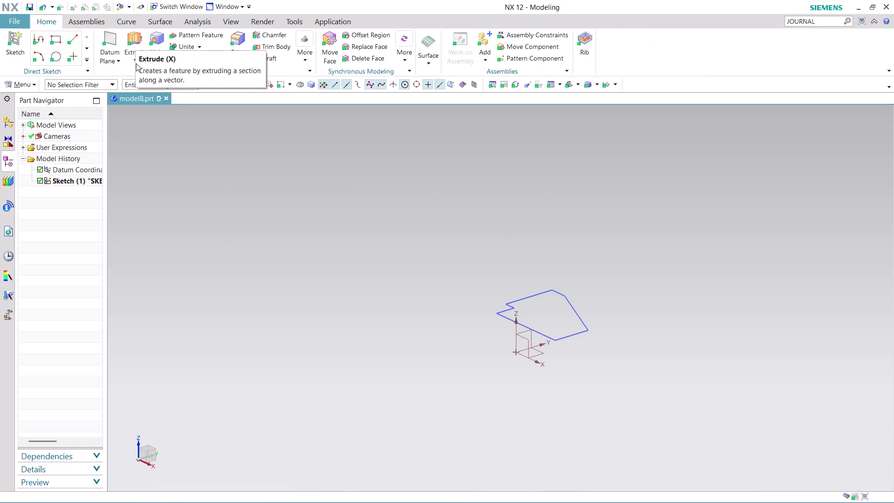
Start a Revolve and select the seven-curve profile with the Region Boundary Curves rule.
click(132, 58)
click(146, 87)
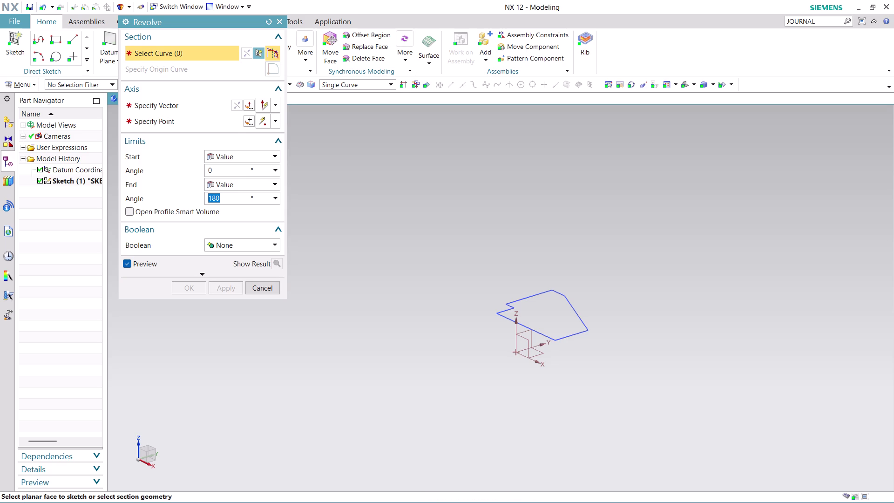
click(364, 81)
click(370, 153)
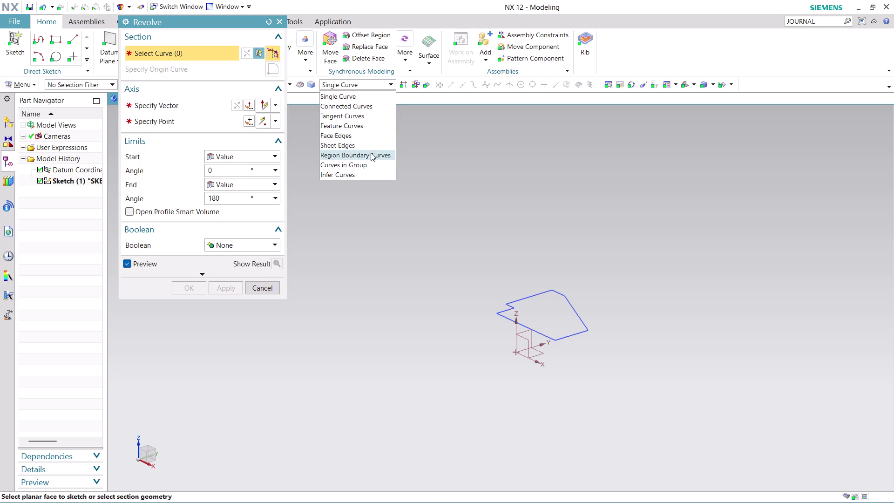
click(554, 317)
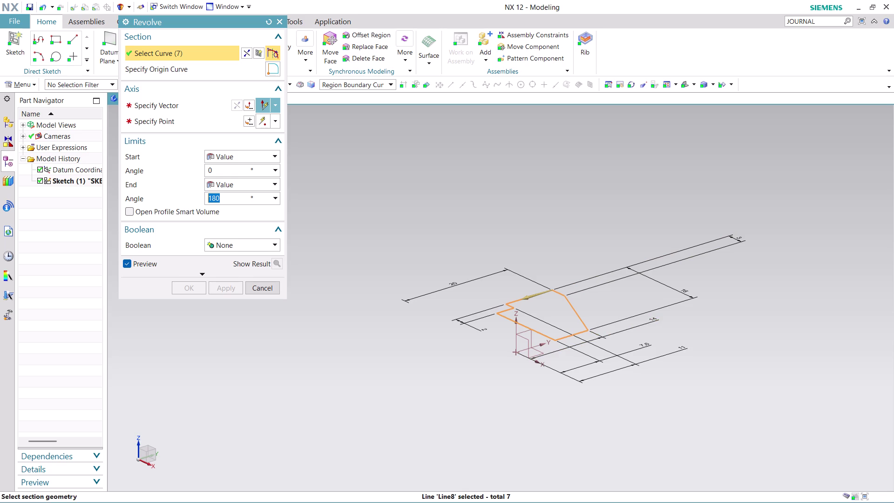
scroll(up, 3)
Define the revolve axis along the X axis through the datum origin.
click(176, 104)
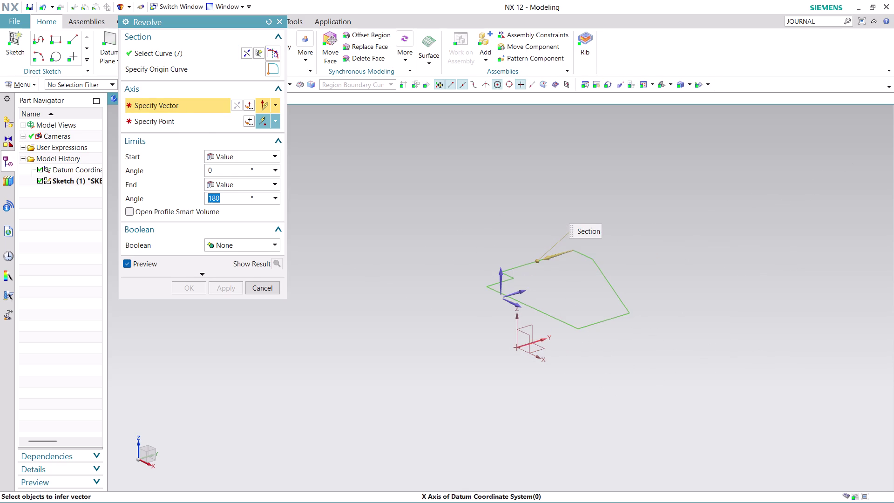
click(517, 304)
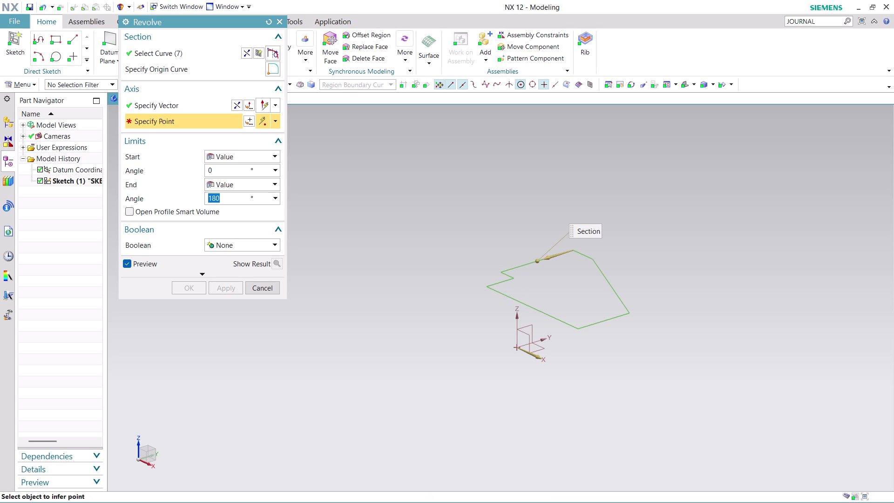
click(231, 101)
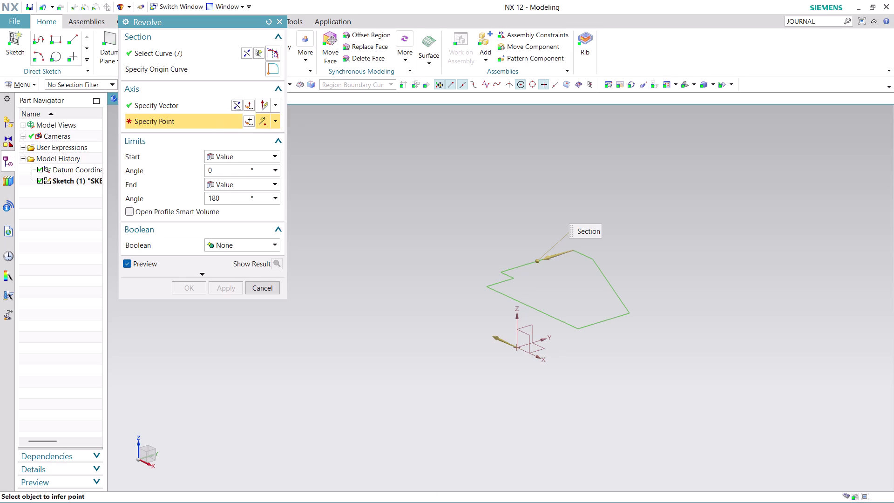
click(519, 347)
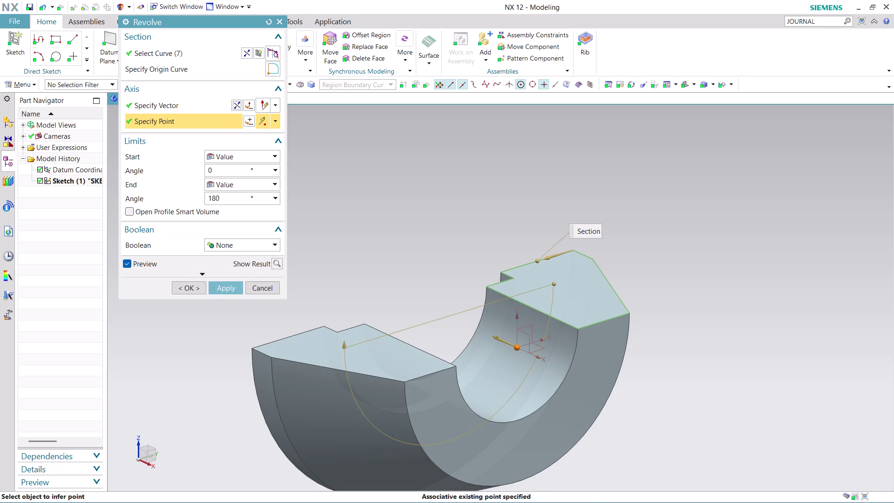
Set the end angle to 360° and apply to create the revolved solid.
double_click(235, 194)
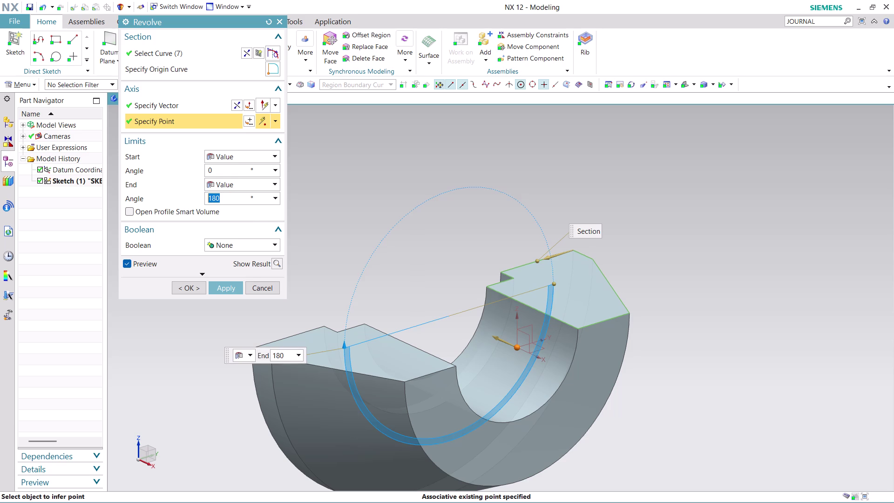
text(360)
click(226, 284)
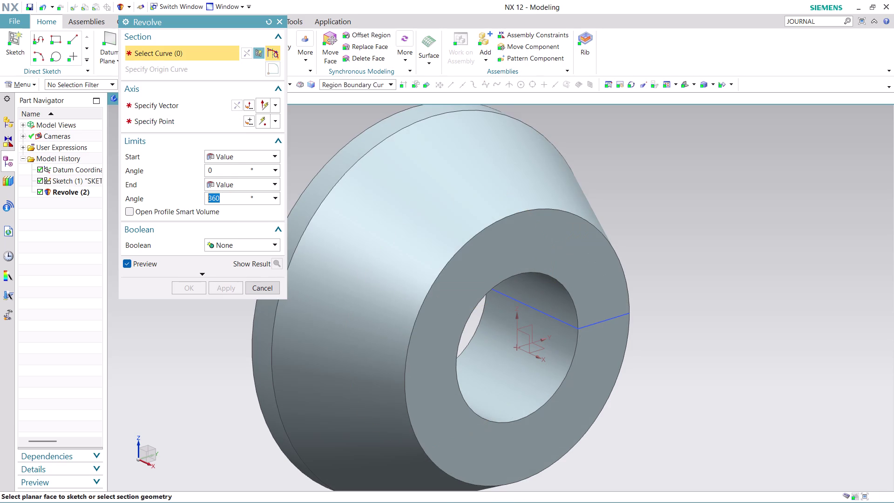
Orbit around the bushing to inspect its tapered side and bore, then cancel the Revolve dialog.
middle_drag(684, 229, 737, 322)
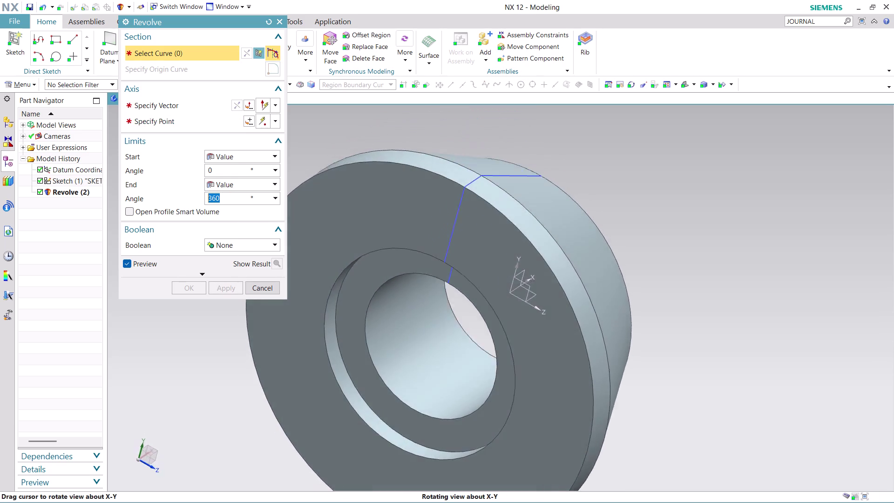
middle_drag(737, 322, 711, 300)
scroll(down, 3)
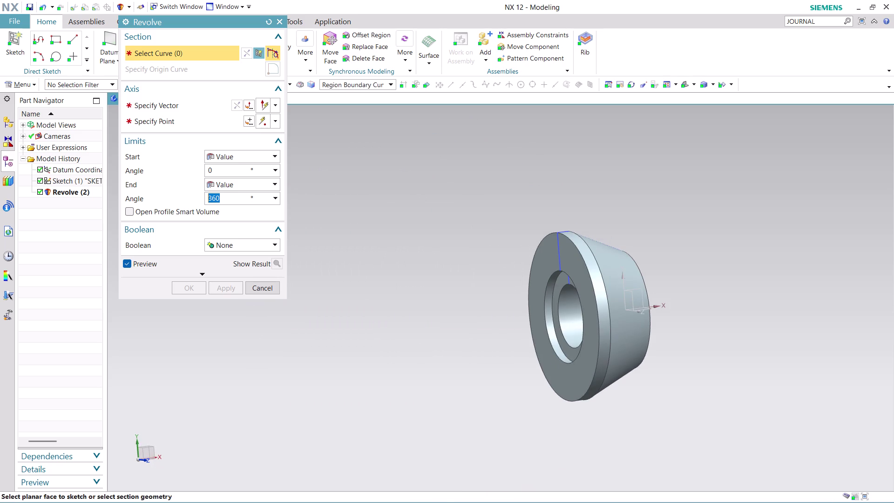
scroll(up, 3)
middle_drag(686, 298, 788, 329)
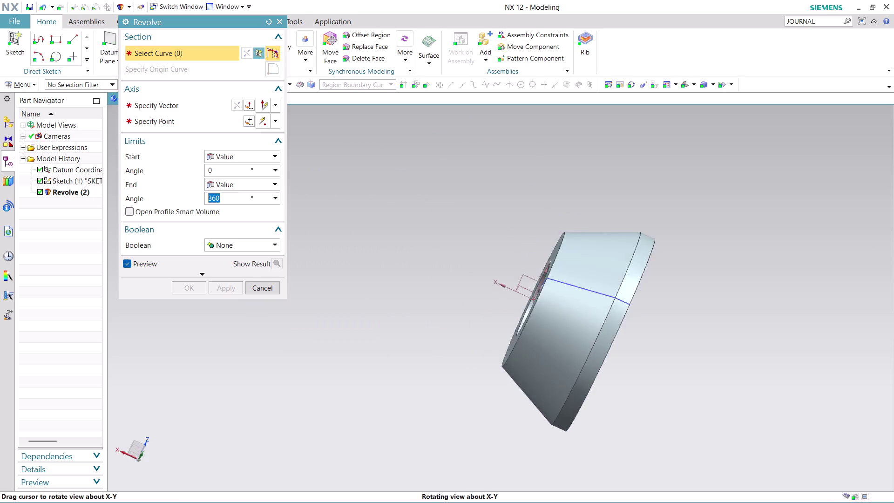
middle_drag(788, 329, 646, 380)
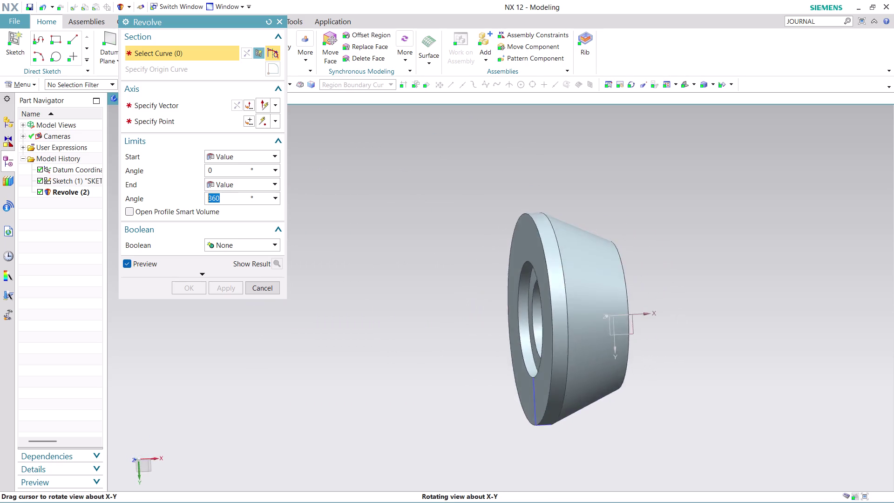
middle_drag(645, 380, 652, 310)
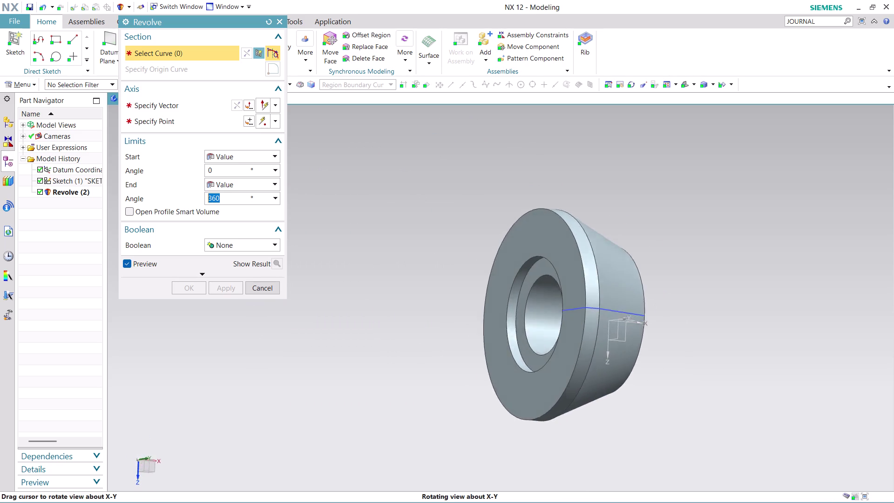
middle_drag(652, 310, 702, 317)
scroll(up, 3)
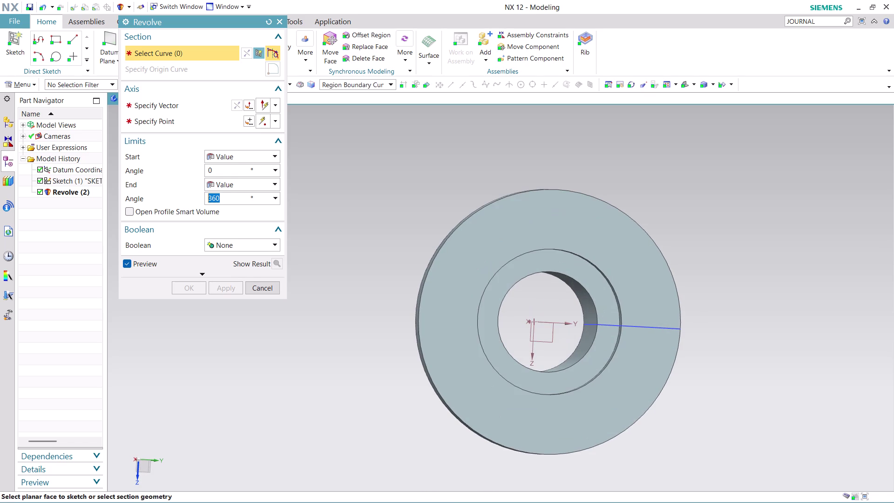
click(273, 289)
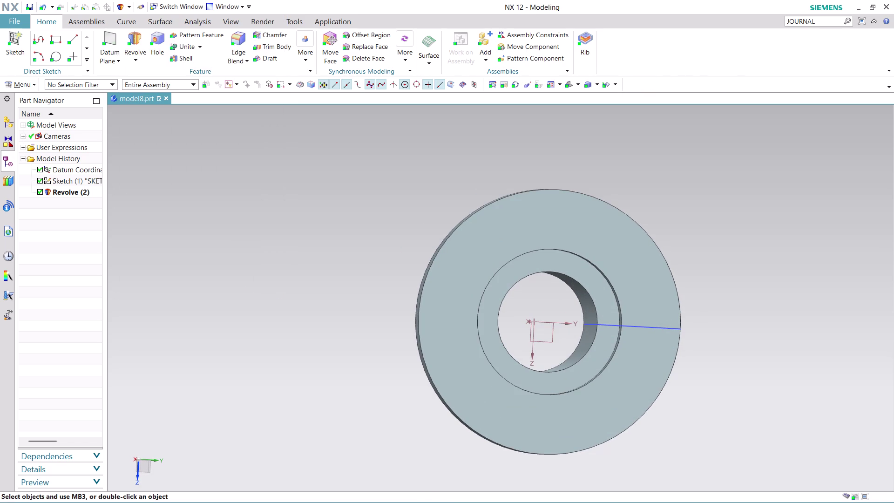
click(196, 23)
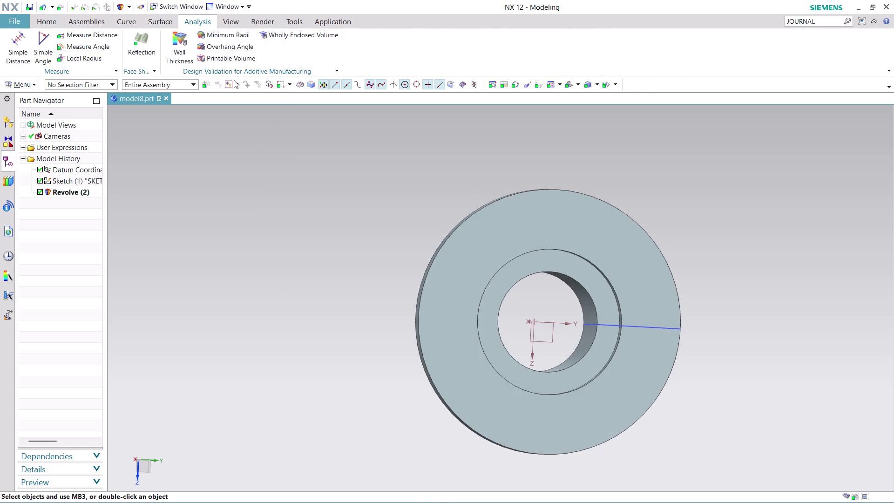
Check the inner bore edge with Local Radius, reading 7.6000 mm.
click(100, 55)
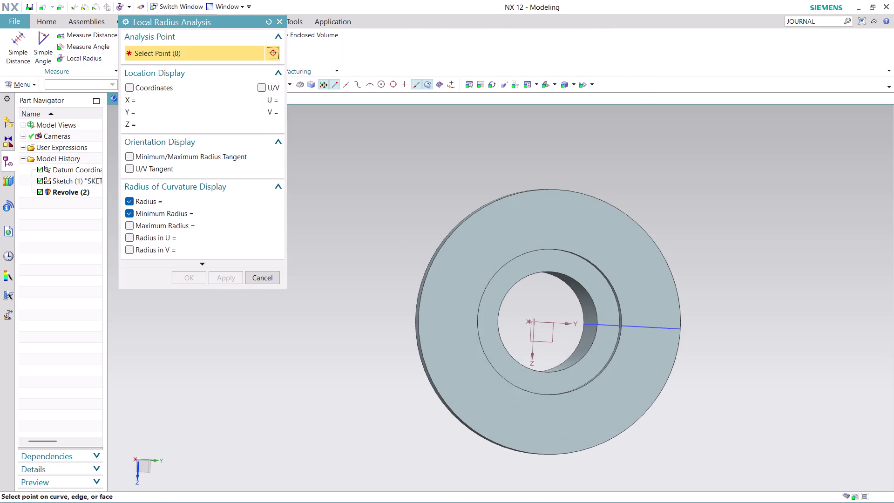
click(554, 273)
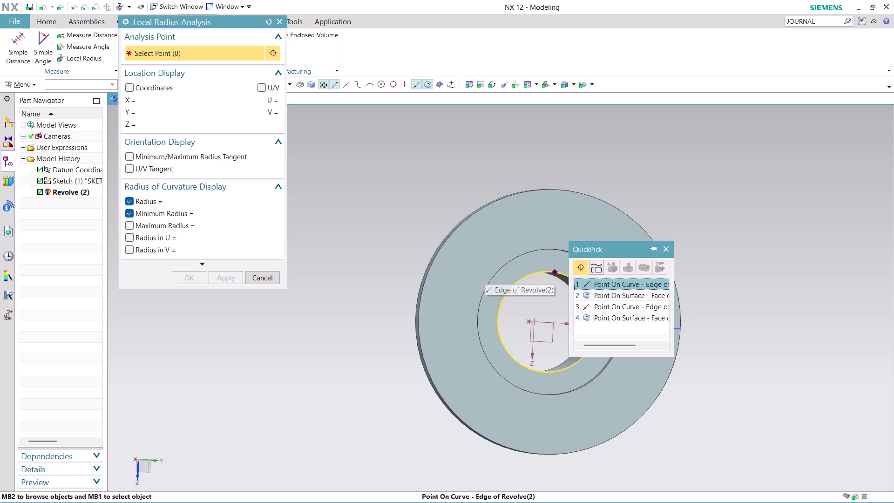
click(613, 283)
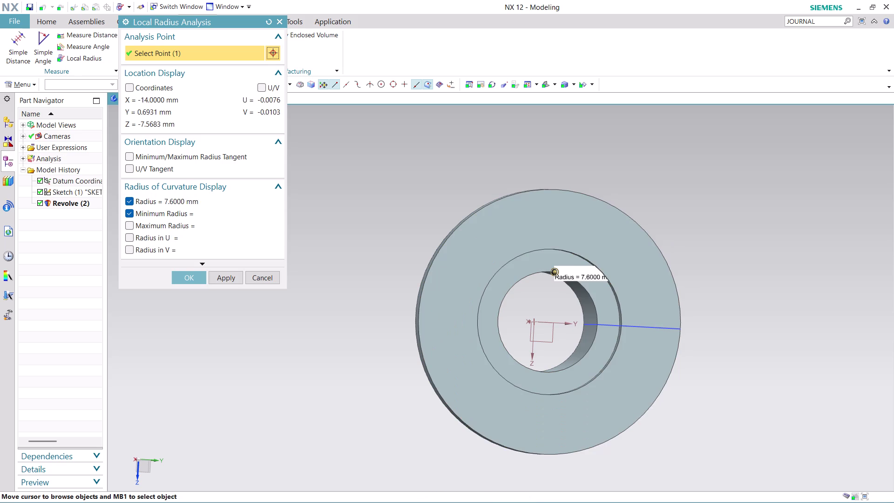
scroll(up, 3)
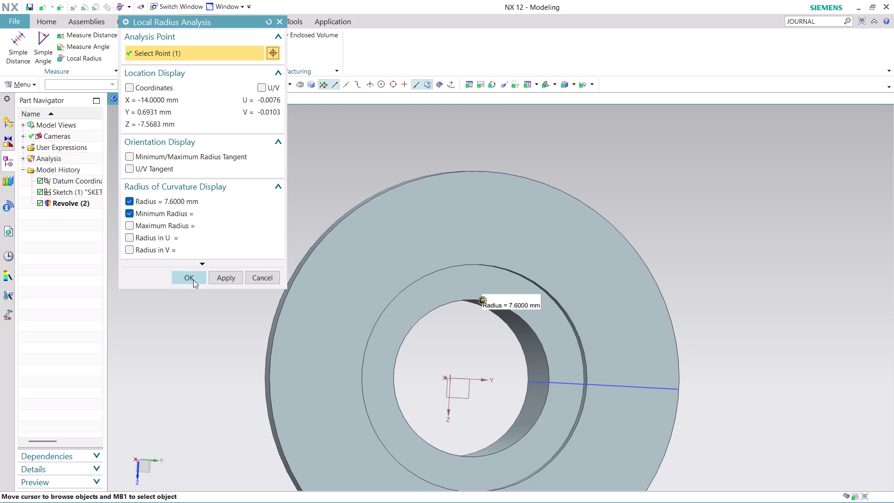
middle_drag(698, 201, 658, 218)
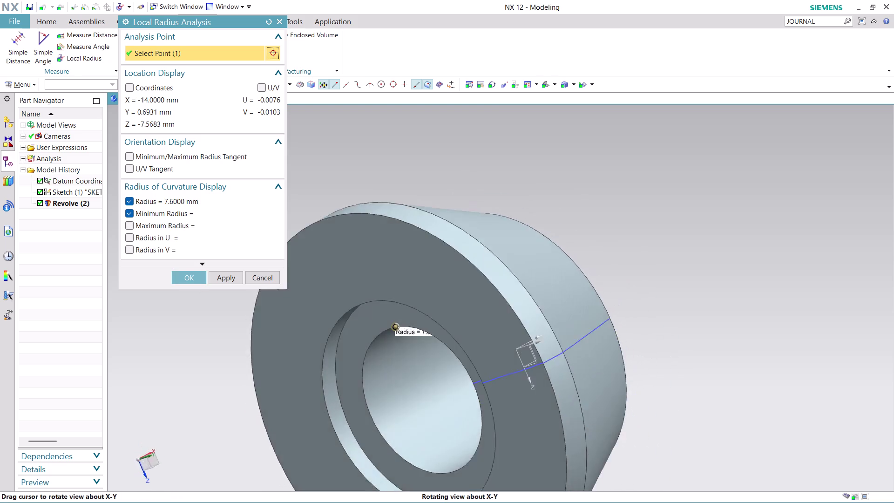
middle_drag(658, 218, 629, 162)
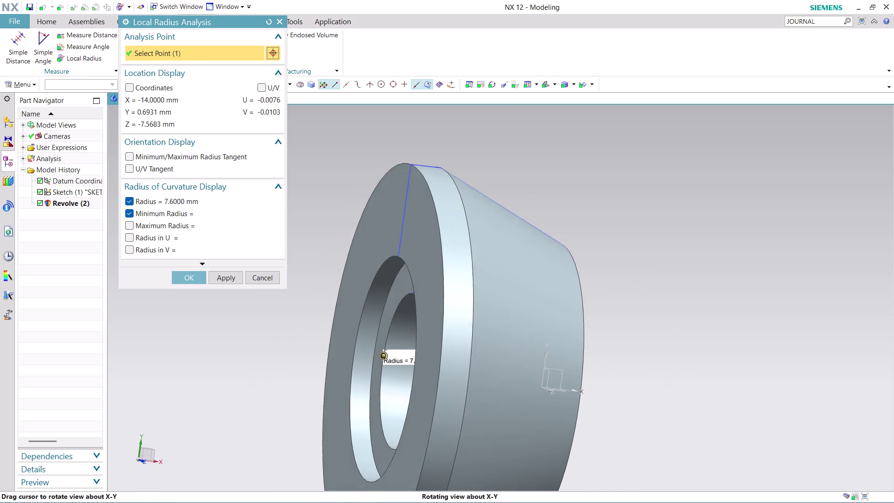
middle_drag(630, 161, 758, 175)
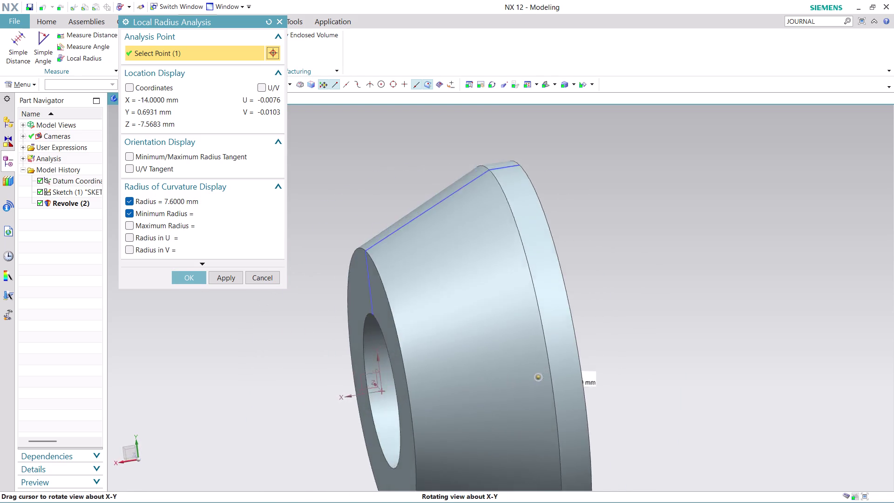
middle_drag(757, 176, 744, 209)
scroll(down, 3)
middle_drag(689, 293, 653, 286)
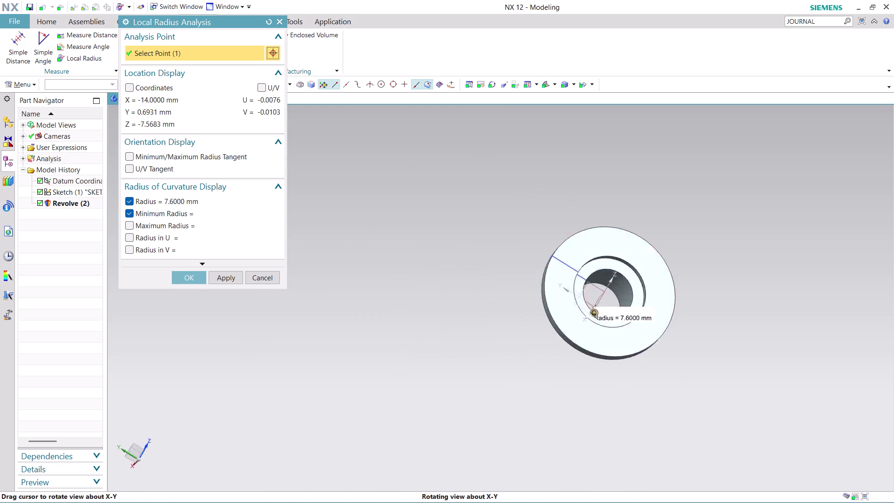
middle_drag(654, 285, 557, 326)
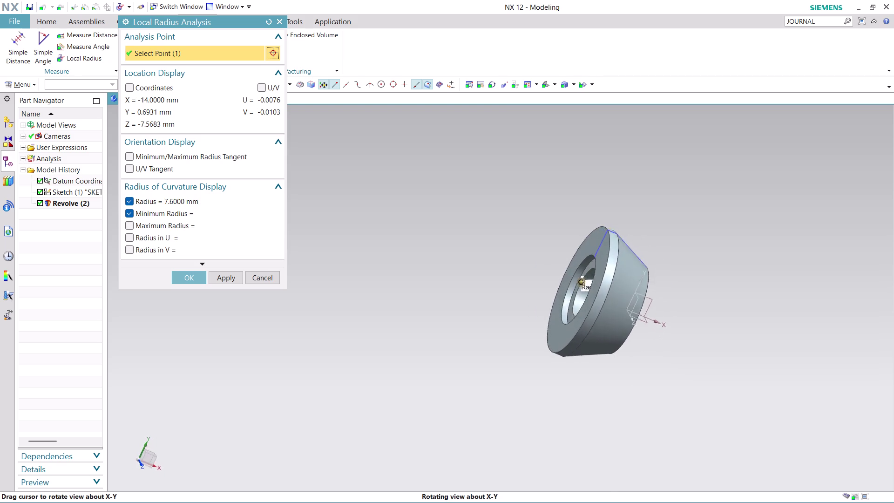
middle_drag(556, 326, 562, 378)
scroll(up, 3)
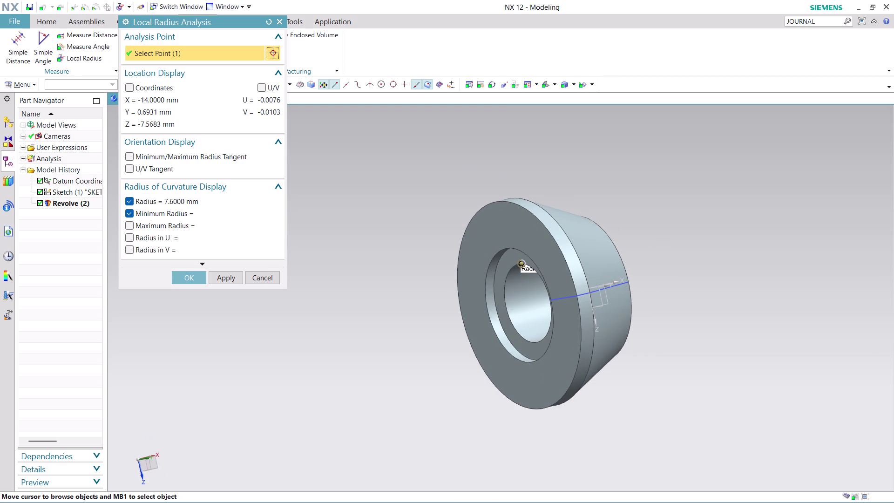
scroll(up, 3)
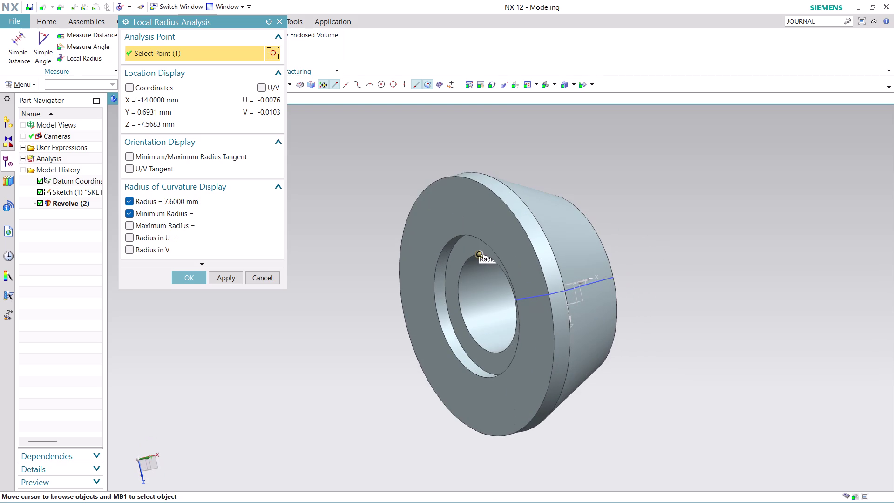